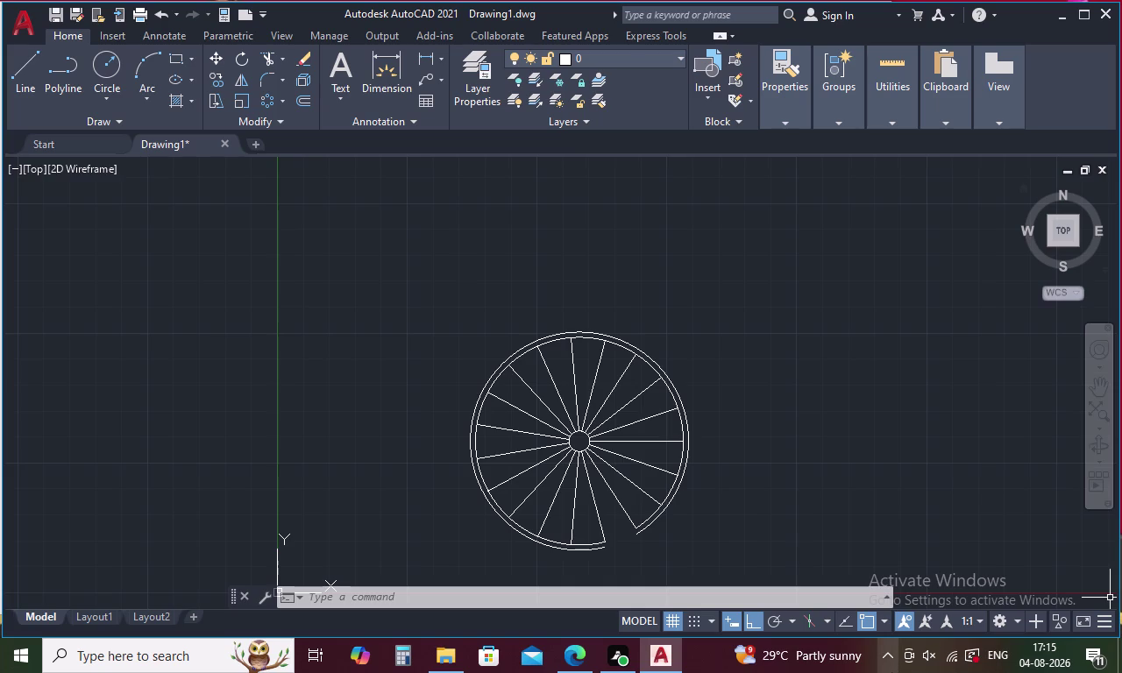
Draw a 115-radius circle at the staircase centre, concentric with the hub circle.
key(Escape)
key(c)
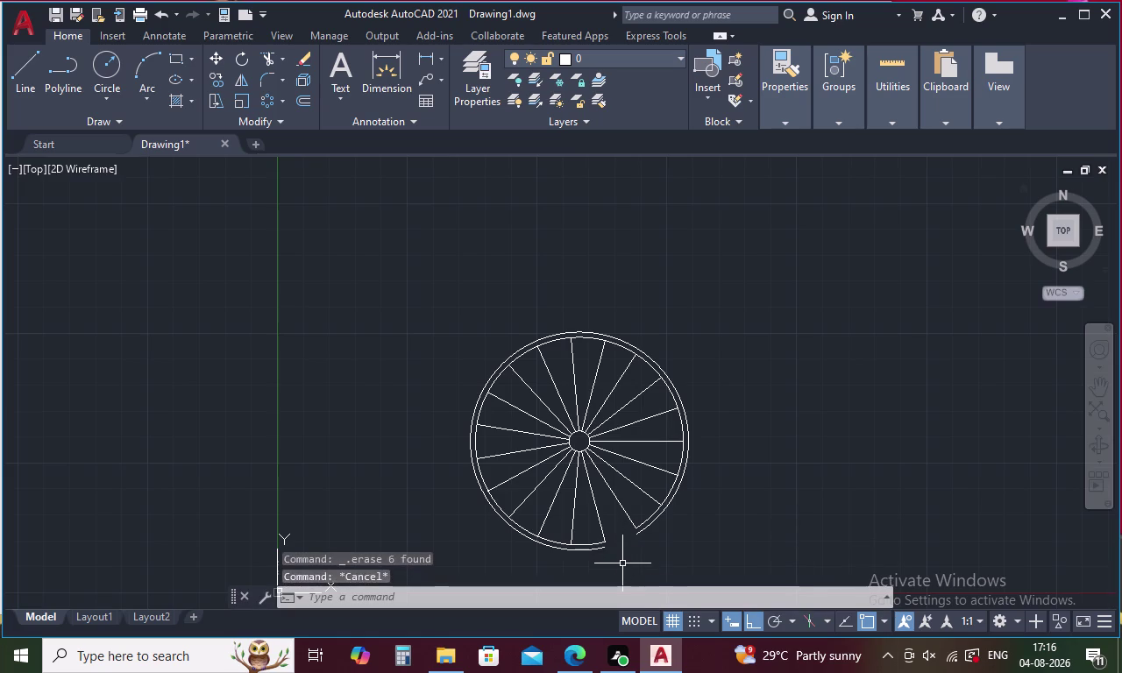
key(Return)
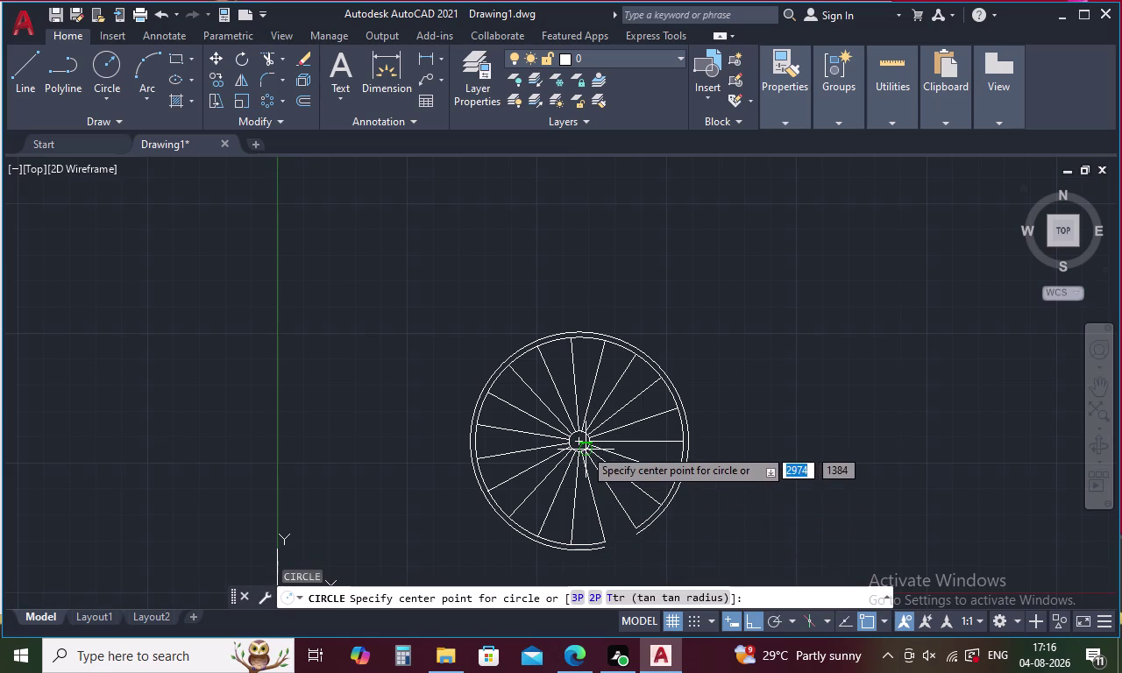
click(578, 437)
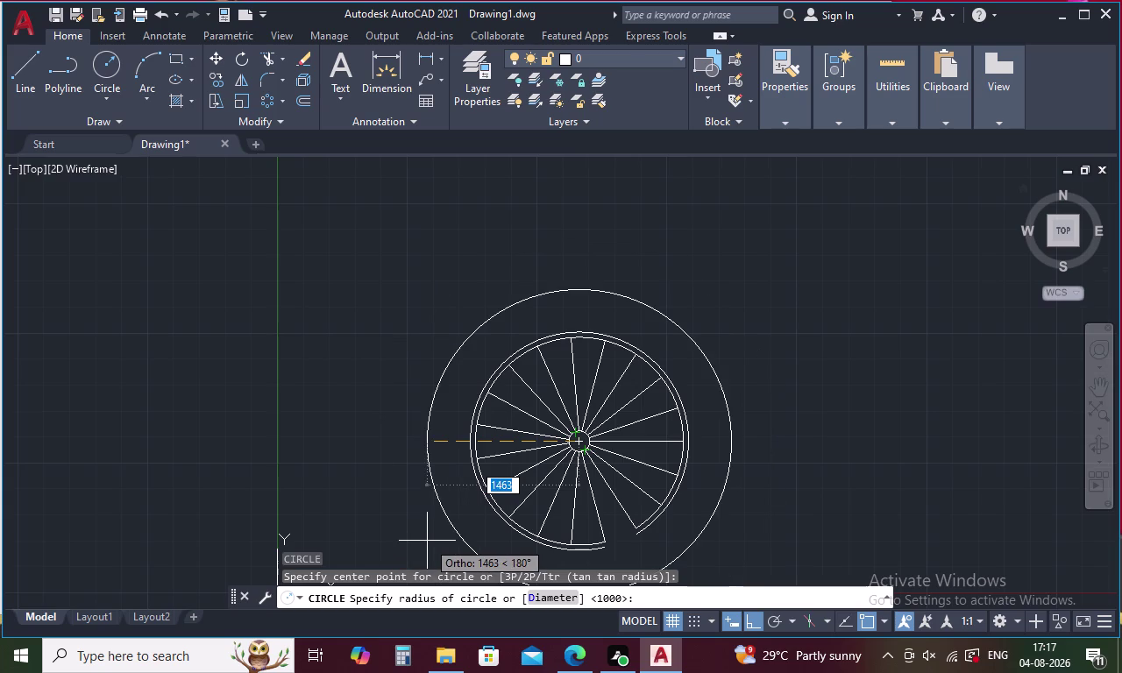
text(115)
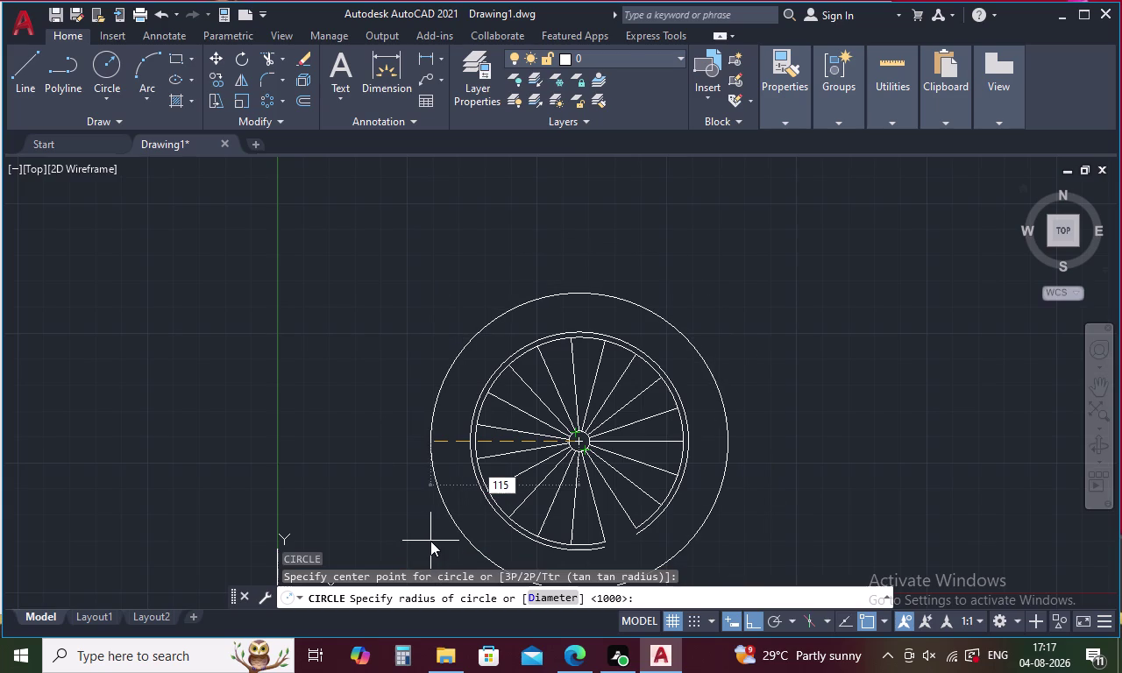
key(space)
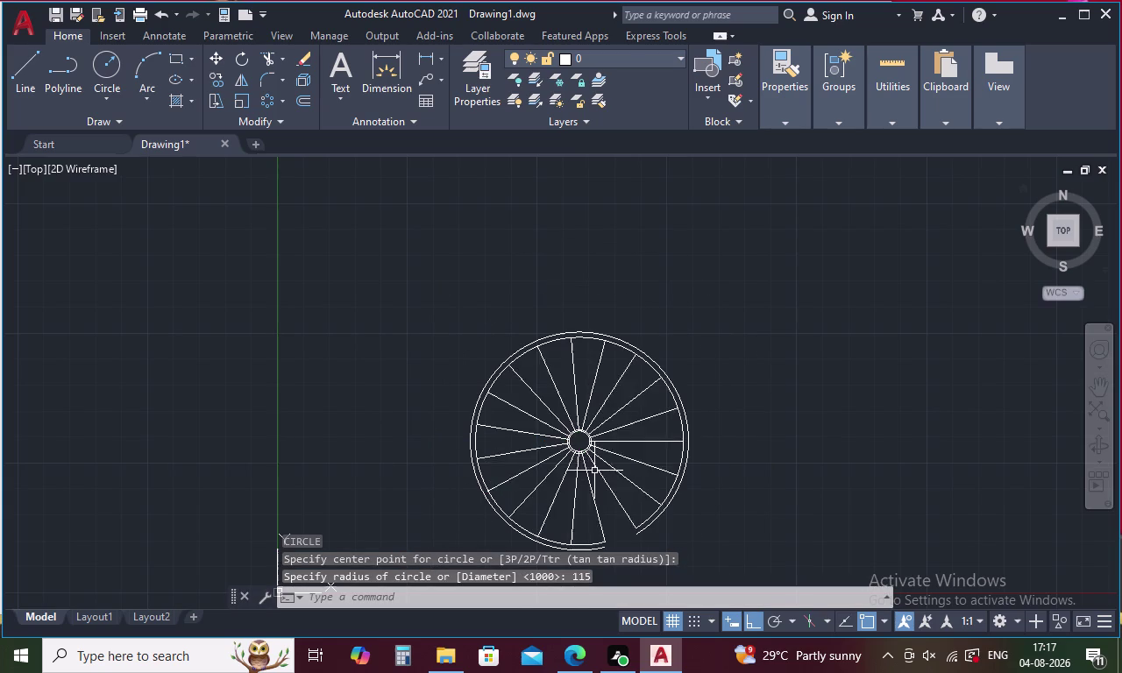
scroll(up, 3)
scroll(up, 3)
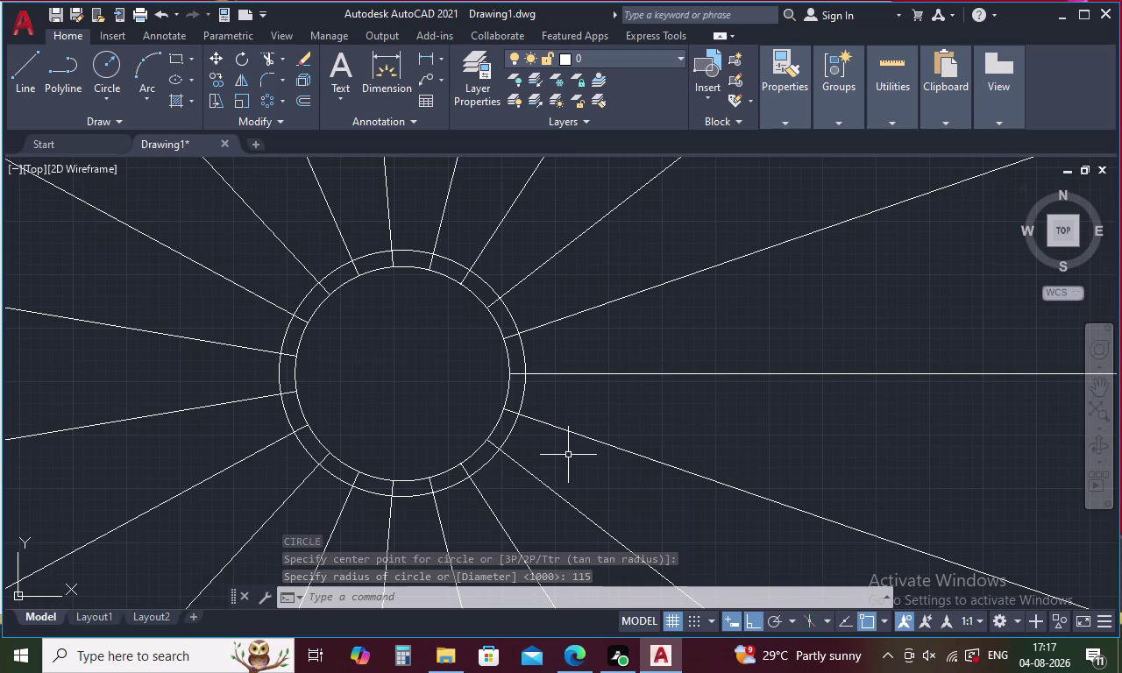
key(t)
text(R)
key(space)
key(space)
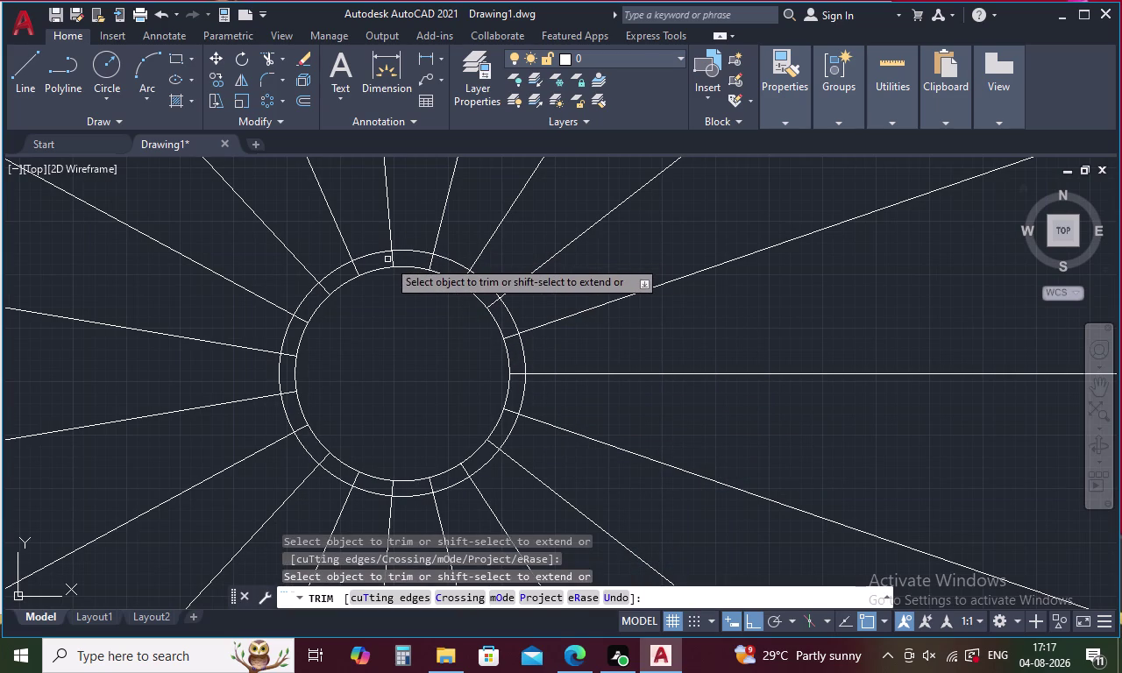
drag(388, 259, 435, 264)
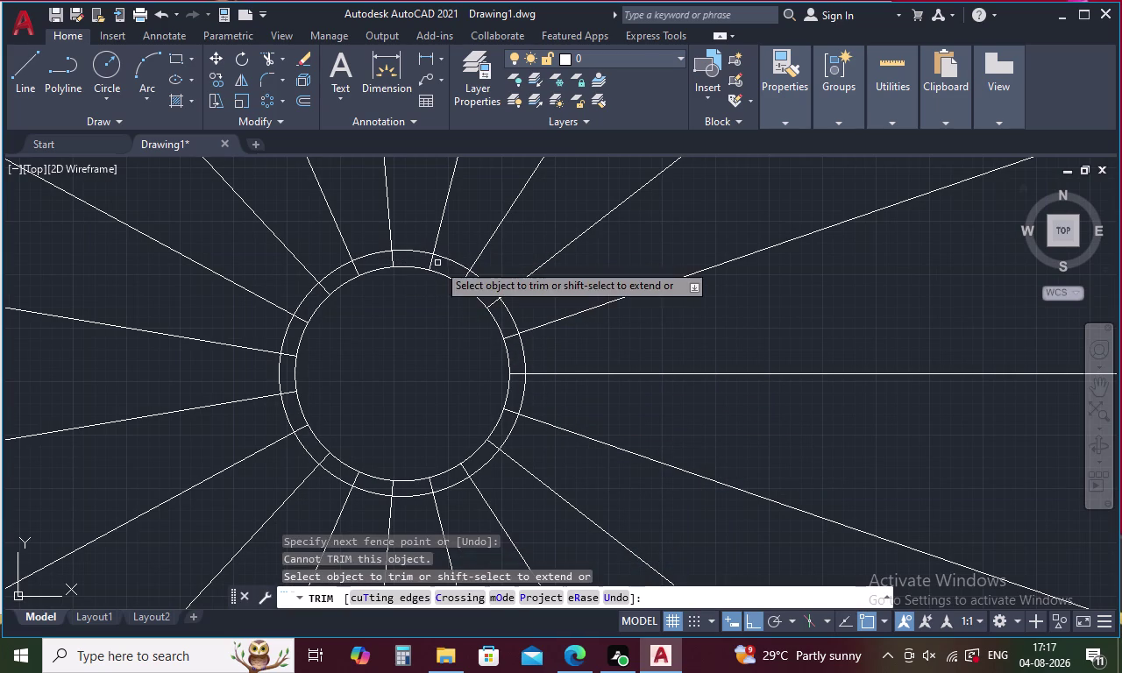
click(431, 260)
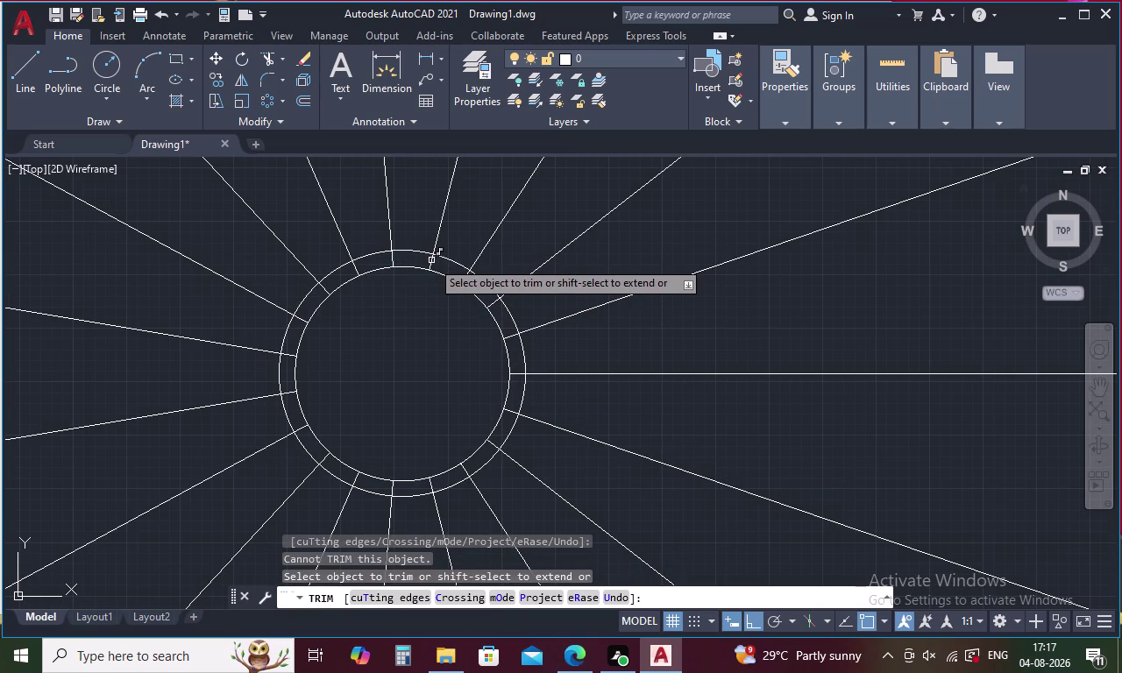
key(Escape)
text(TR)
key(space)
key(space)
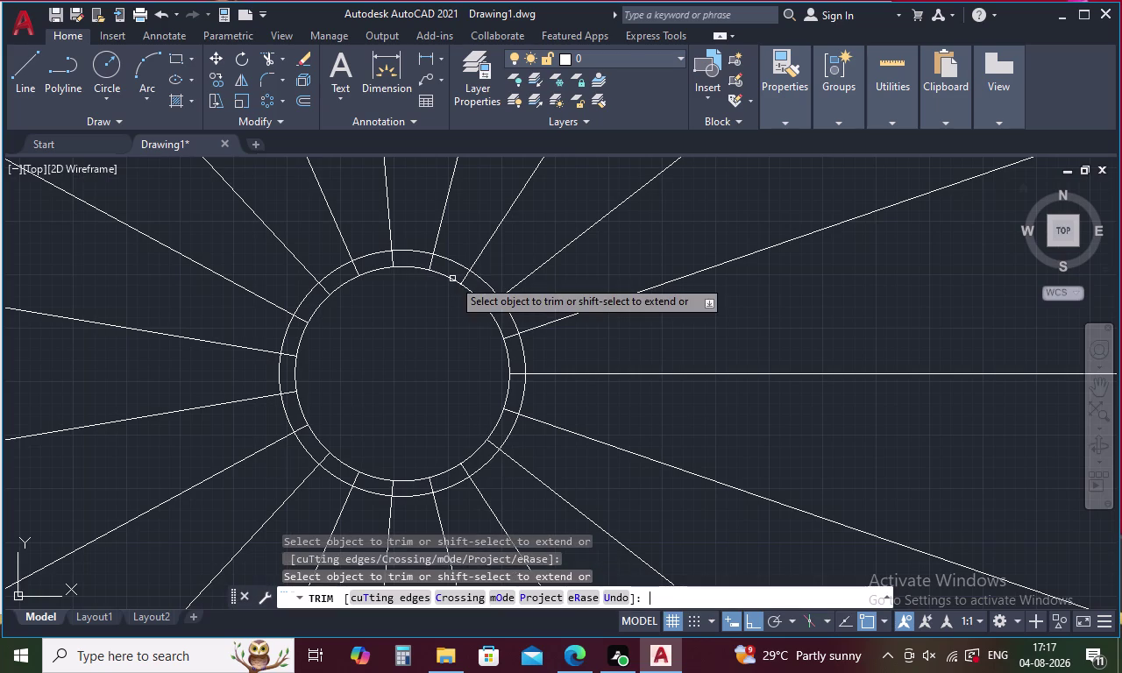
scroll(up, 3)
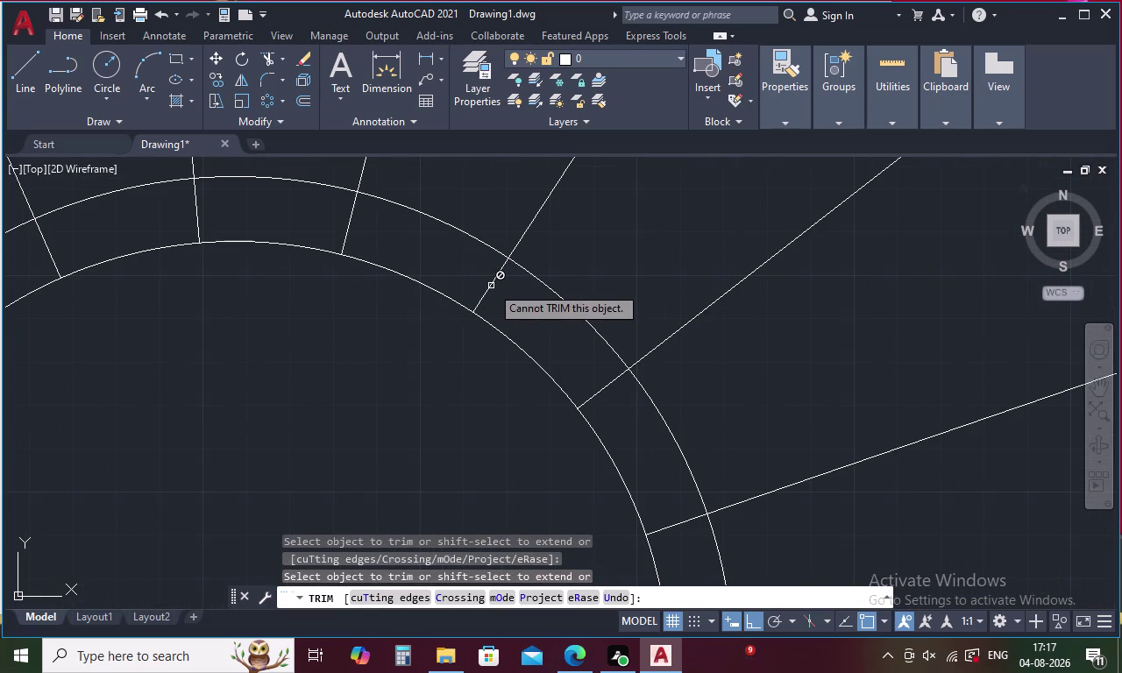
click(491, 286)
drag(598, 375, 616, 407)
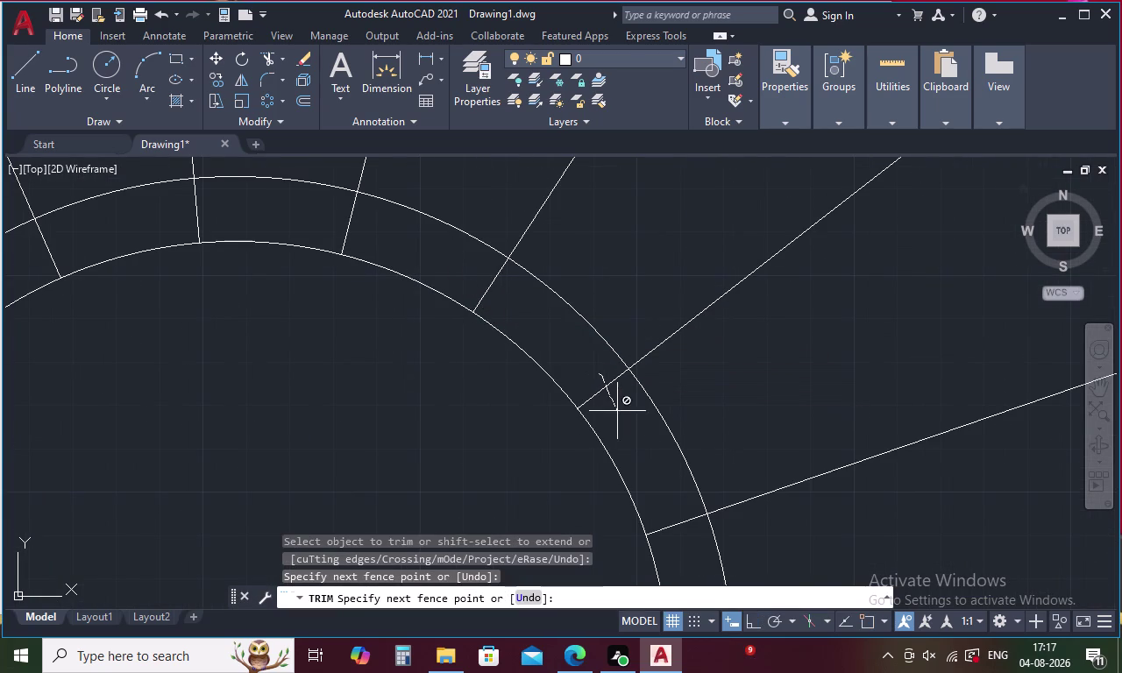
drag(615, 406, 685, 541)
click(677, 524)
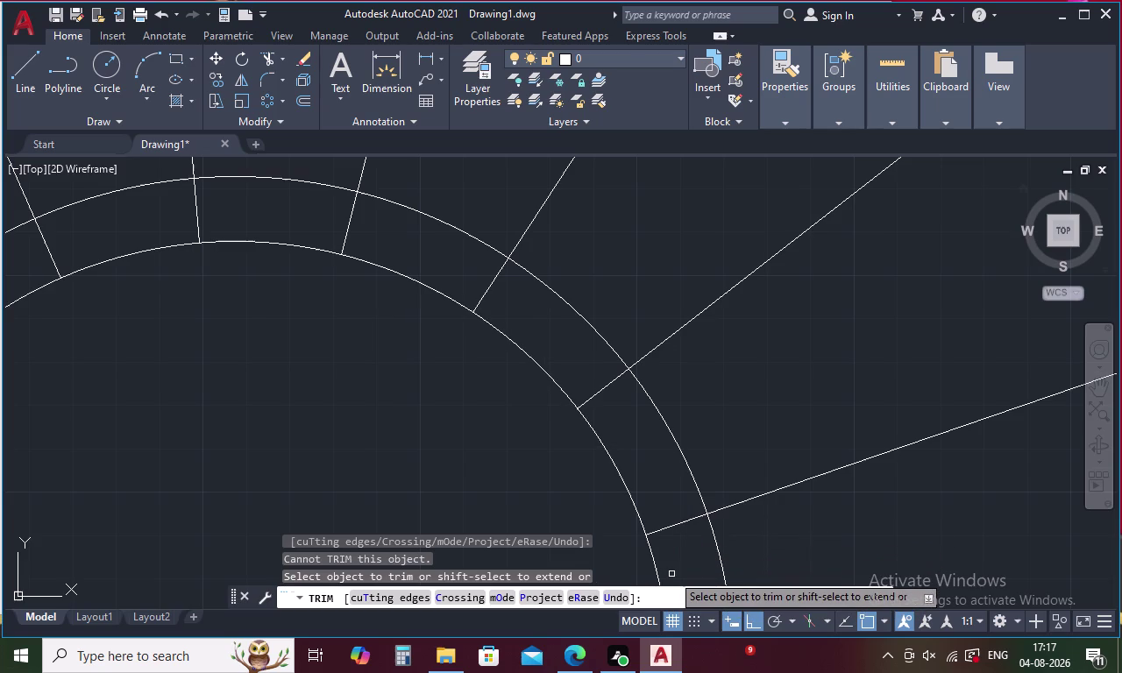
scroll(down, 3)
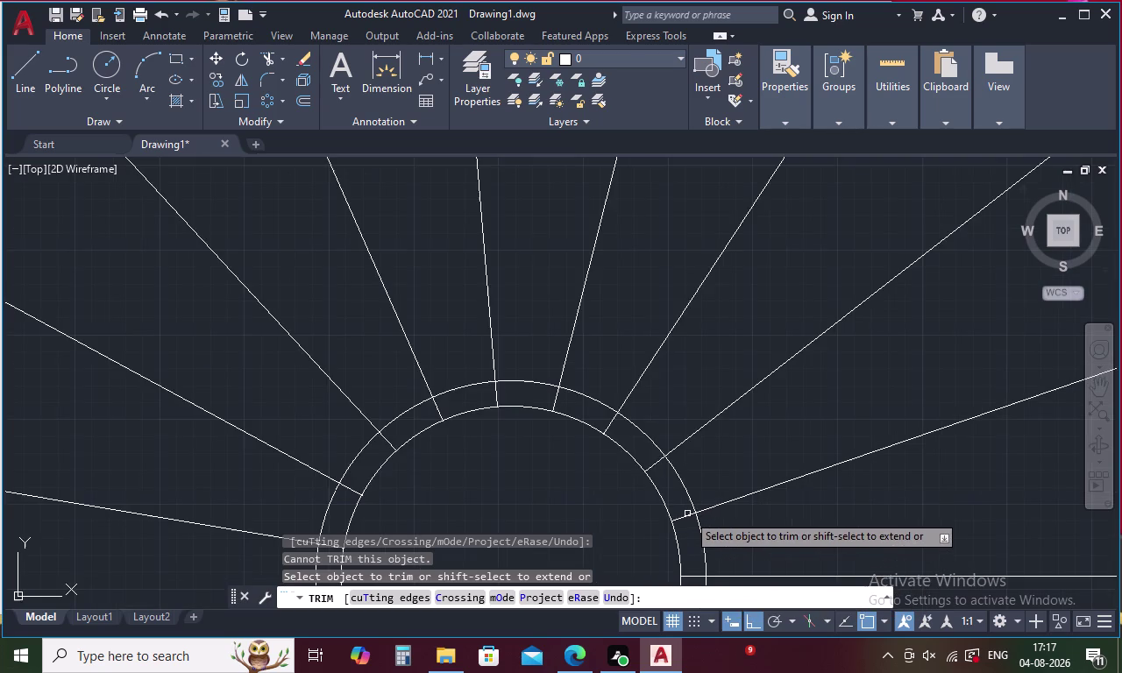
scroll(down, 3)
middle_drag(688, 514, 655, 392)
key(Escape)
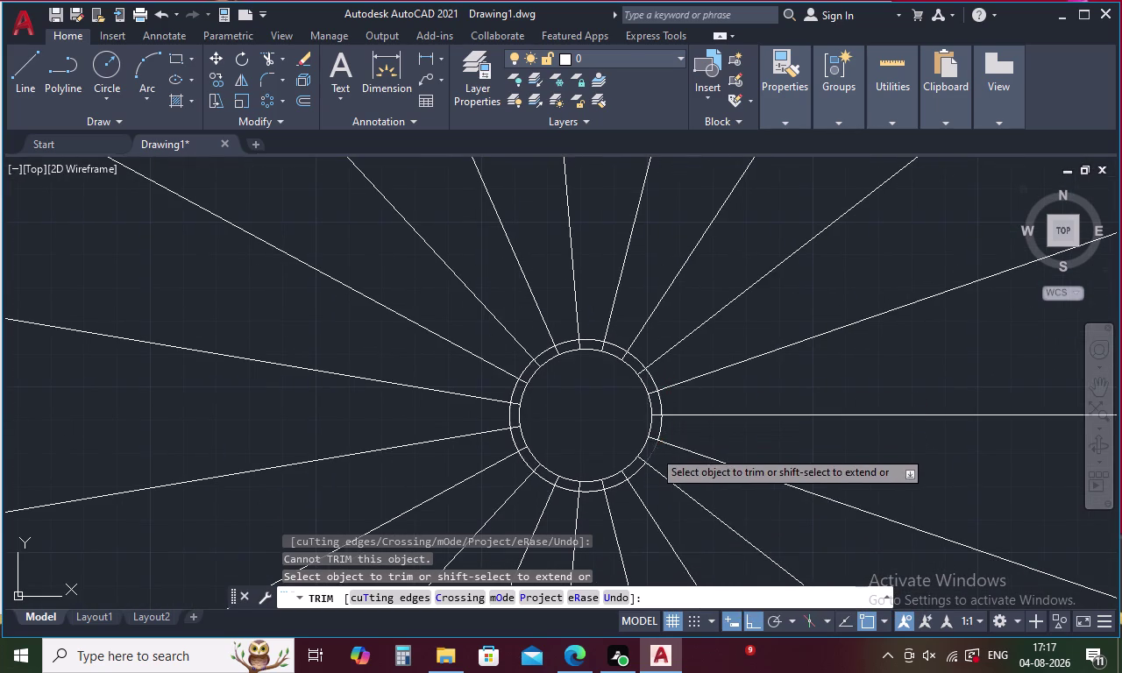
key(Escape)
key(Escape)
text(TR)
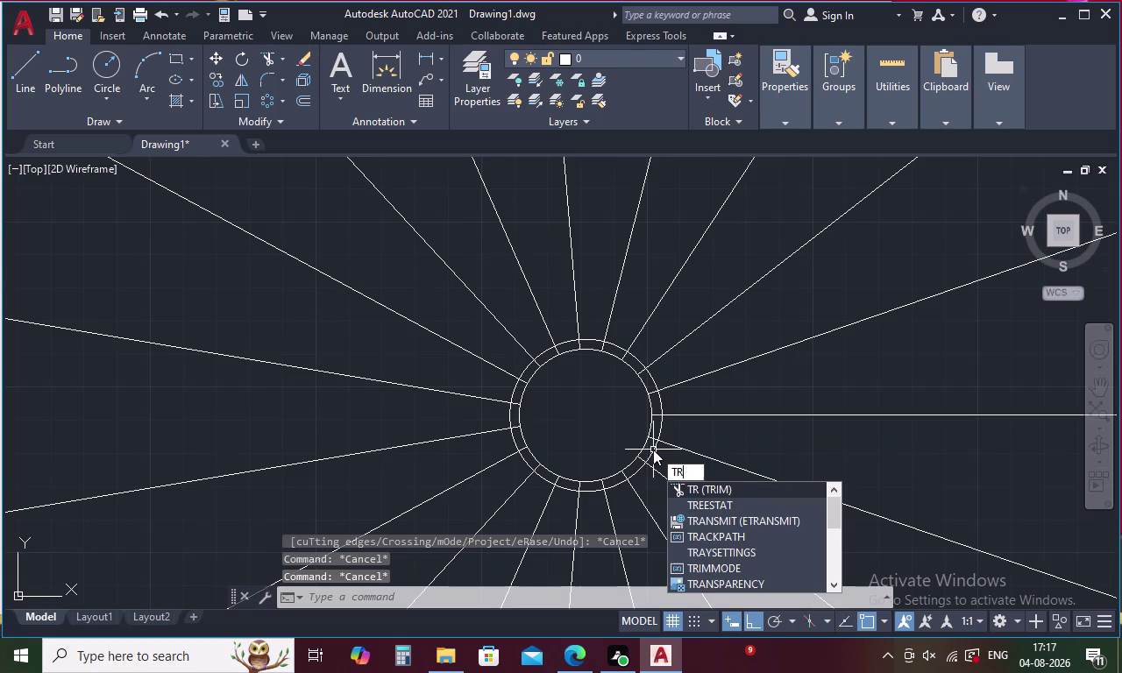
key(space)
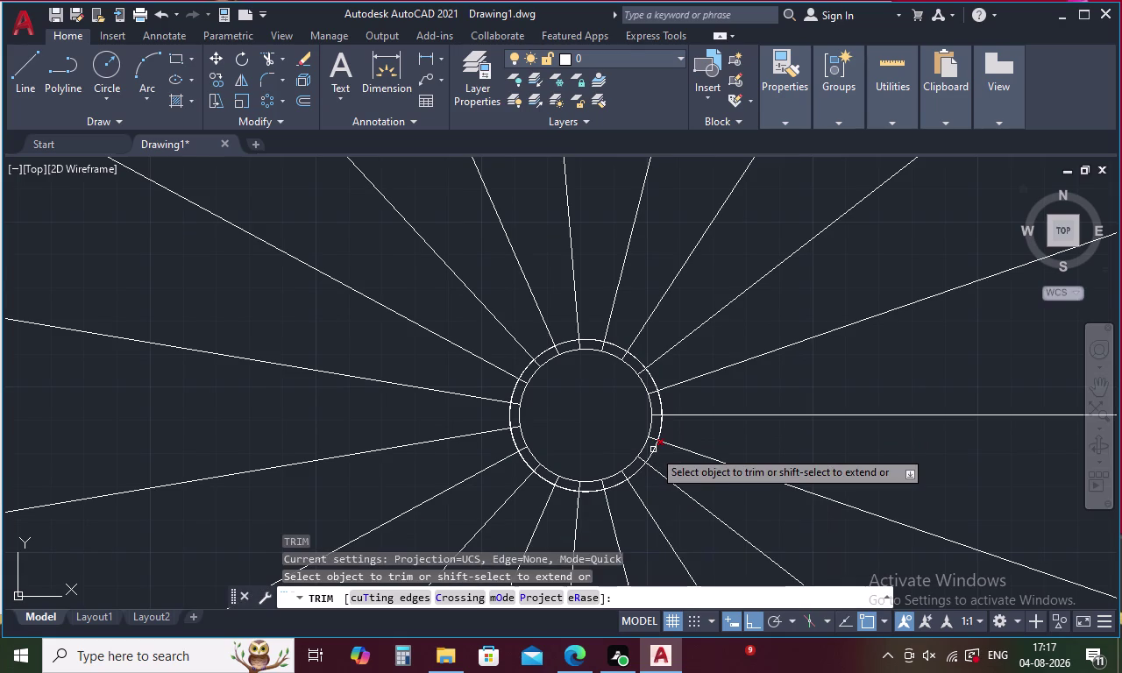
scroll(up, 3)
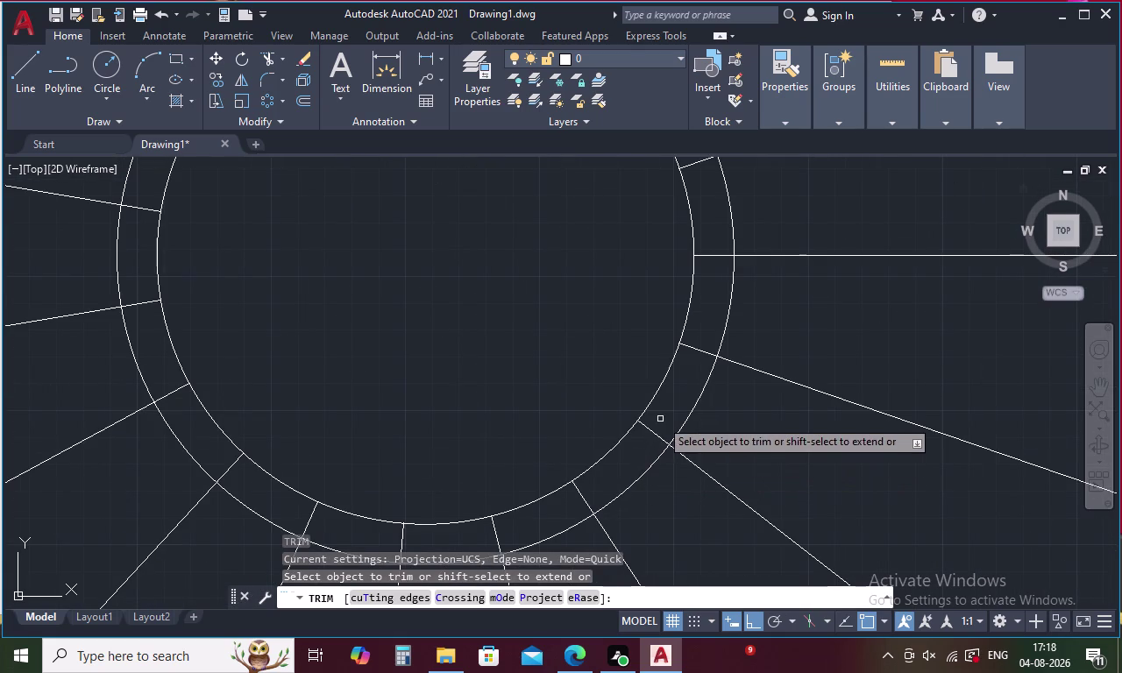
click(652, 434)
scroll(down, 3)
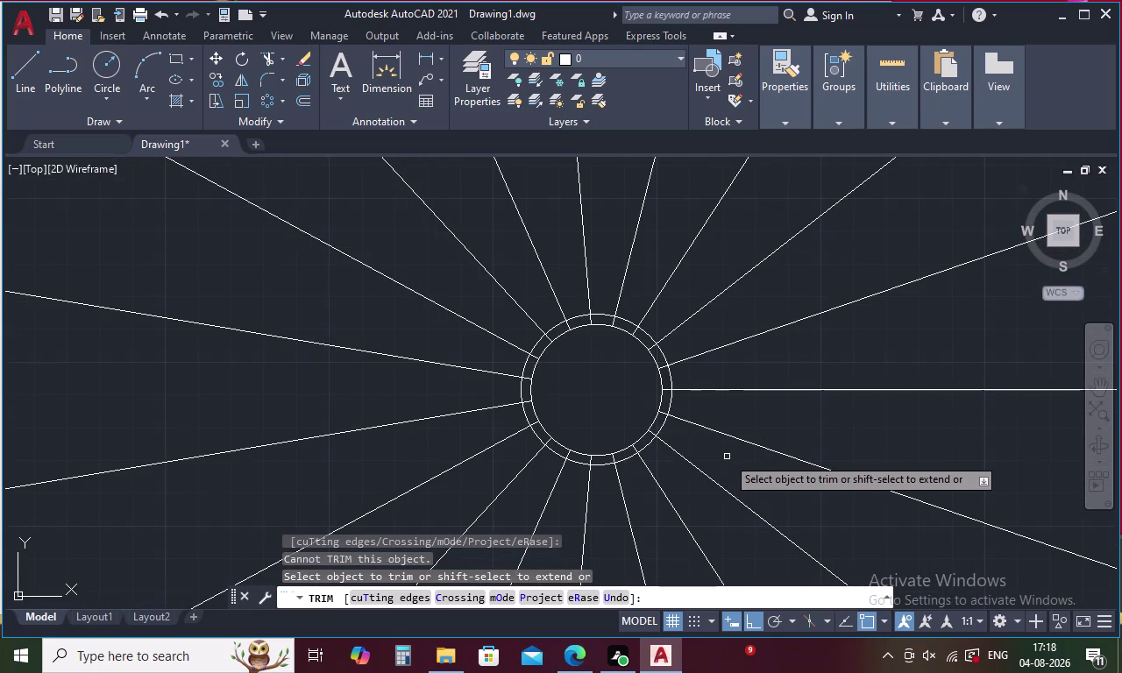
key(Escape)
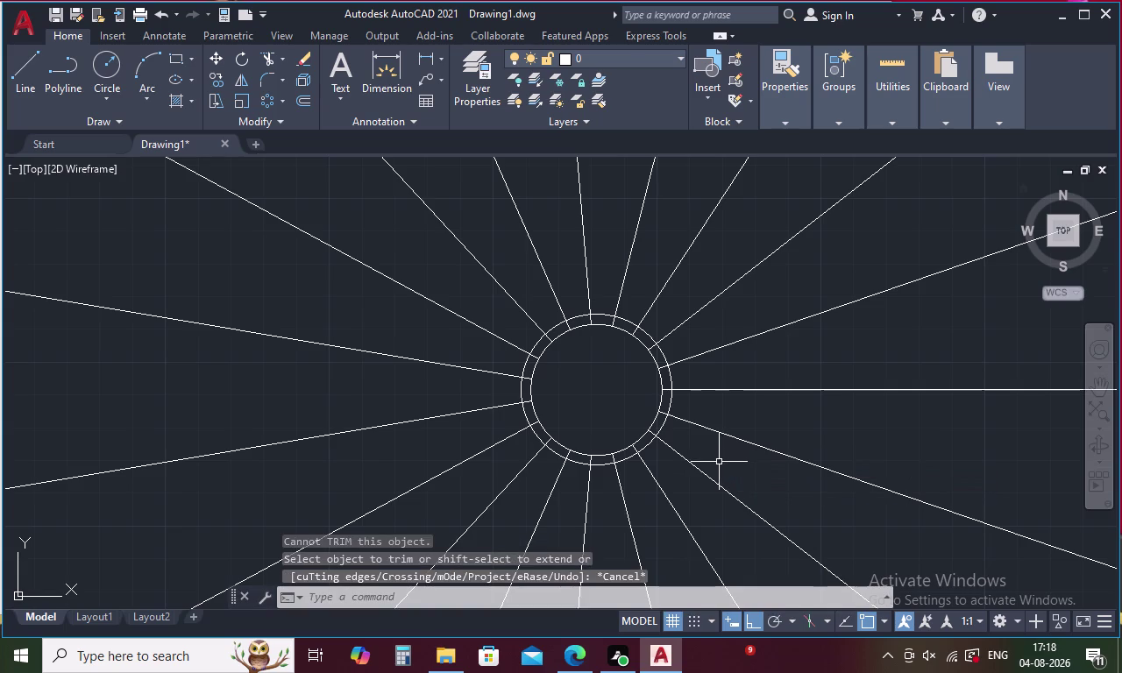
text(XL)
Add a vertical construction line at the column's right side and erase the misplaced vertical.
key(space)
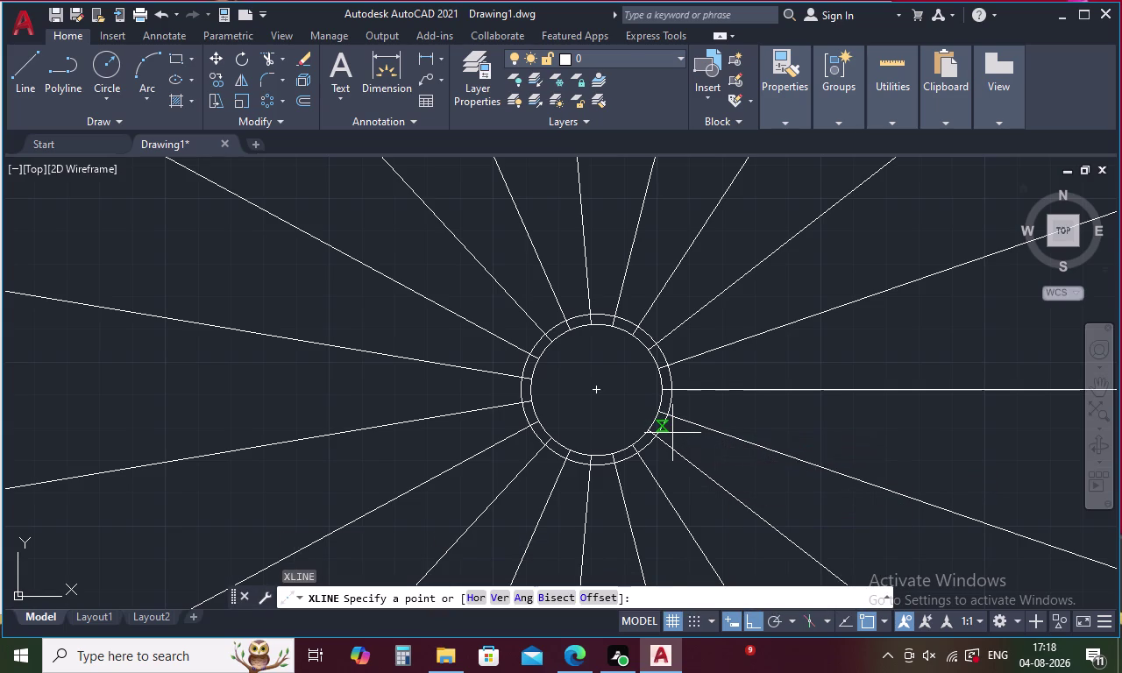
text(V)
key(space)
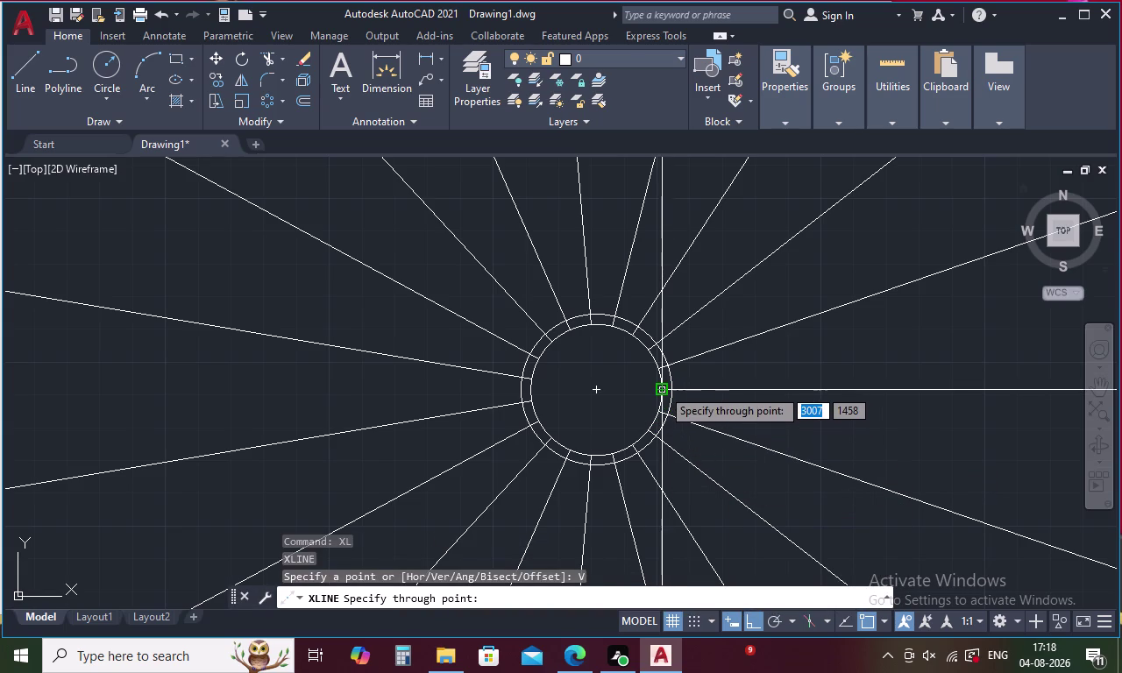
click(662, 388)
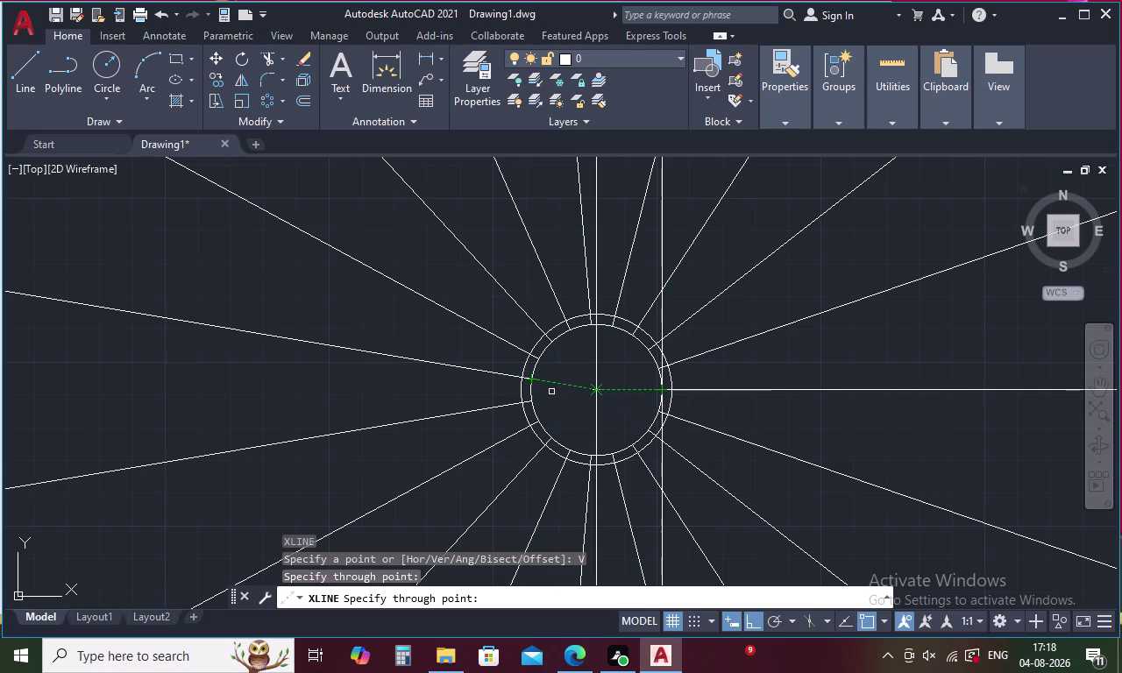
key(Escape)
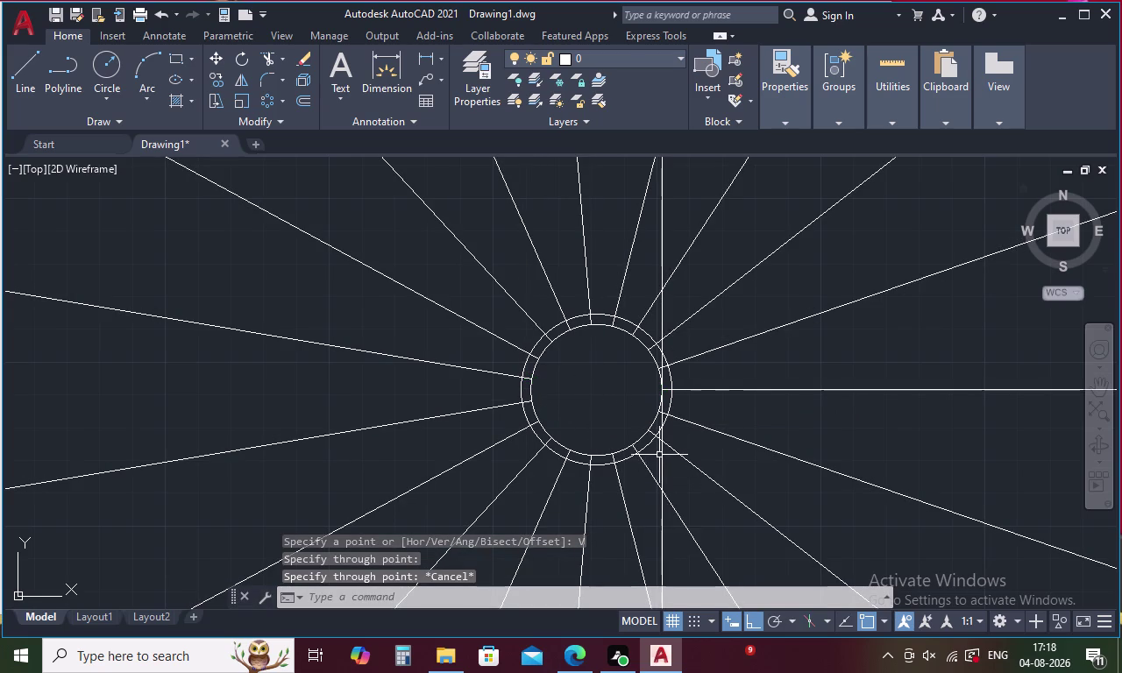
click(661, 453)
key(Delete)
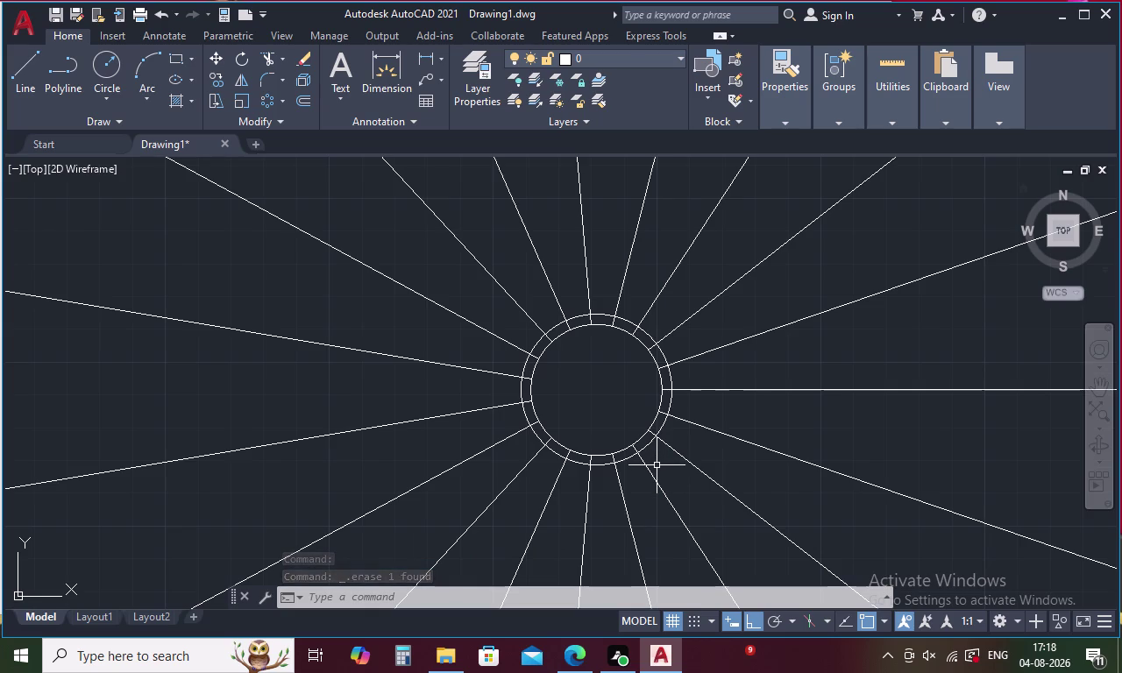
Place vertical construction lines along the column's right and left edges.
text(XL)
key(space)
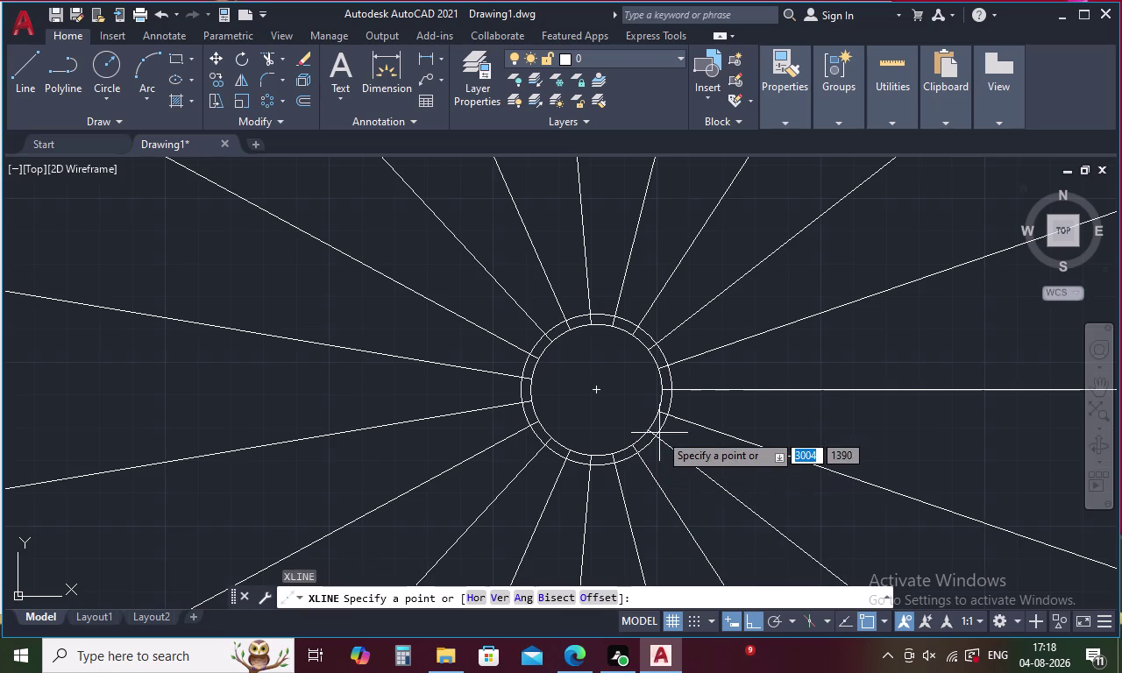
text(V)
key(space)
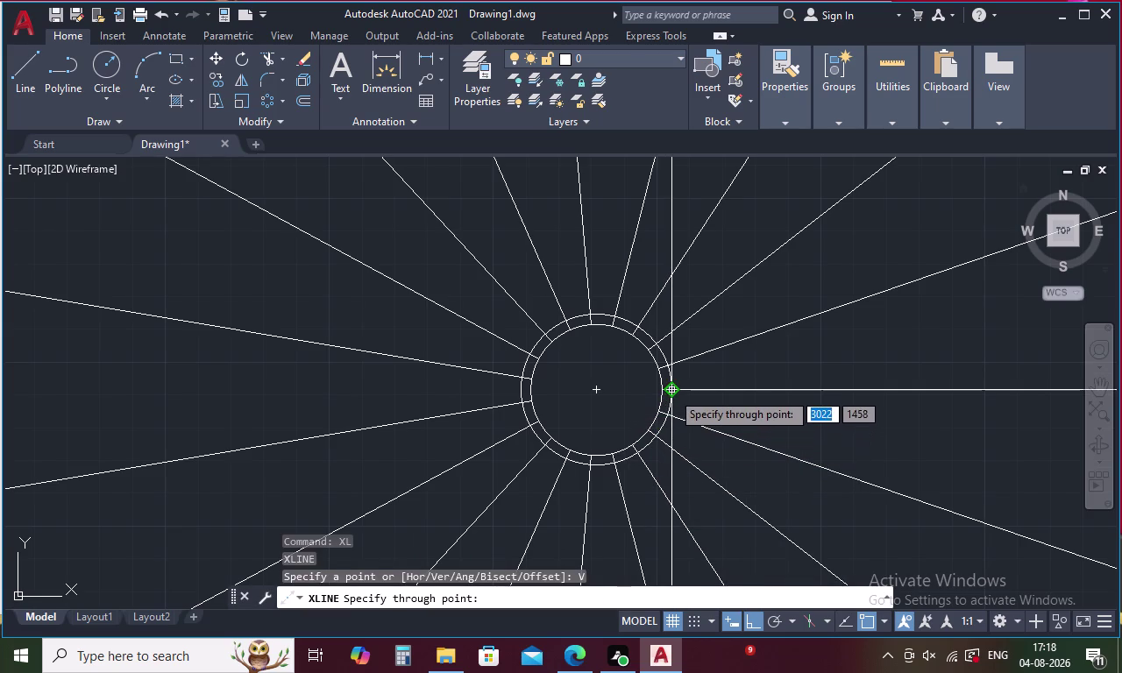
click(672, 392)
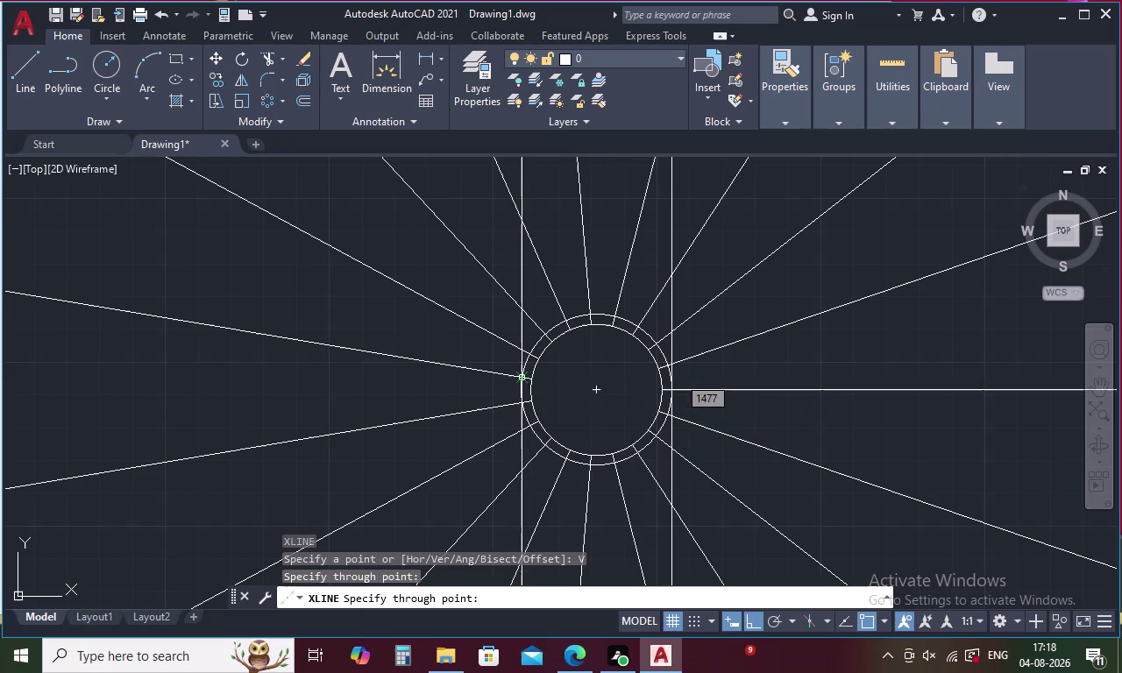
click(521, 376)
key(Escape)
scroll(down, 3)
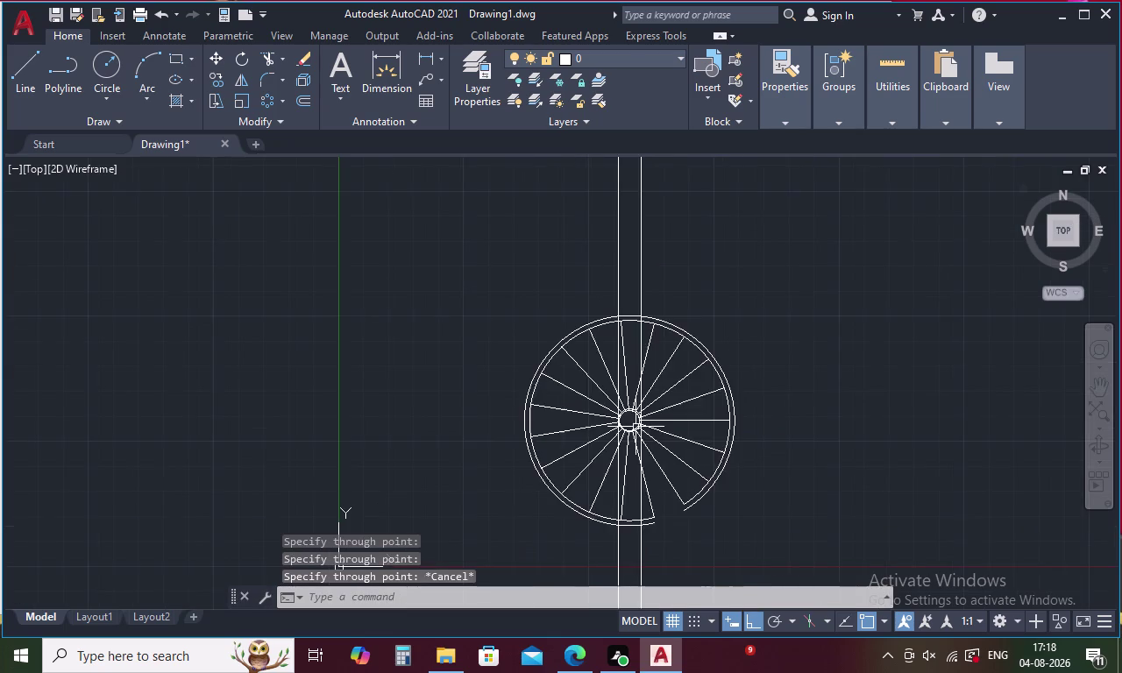
scroll(down, 3)
key(Escape)
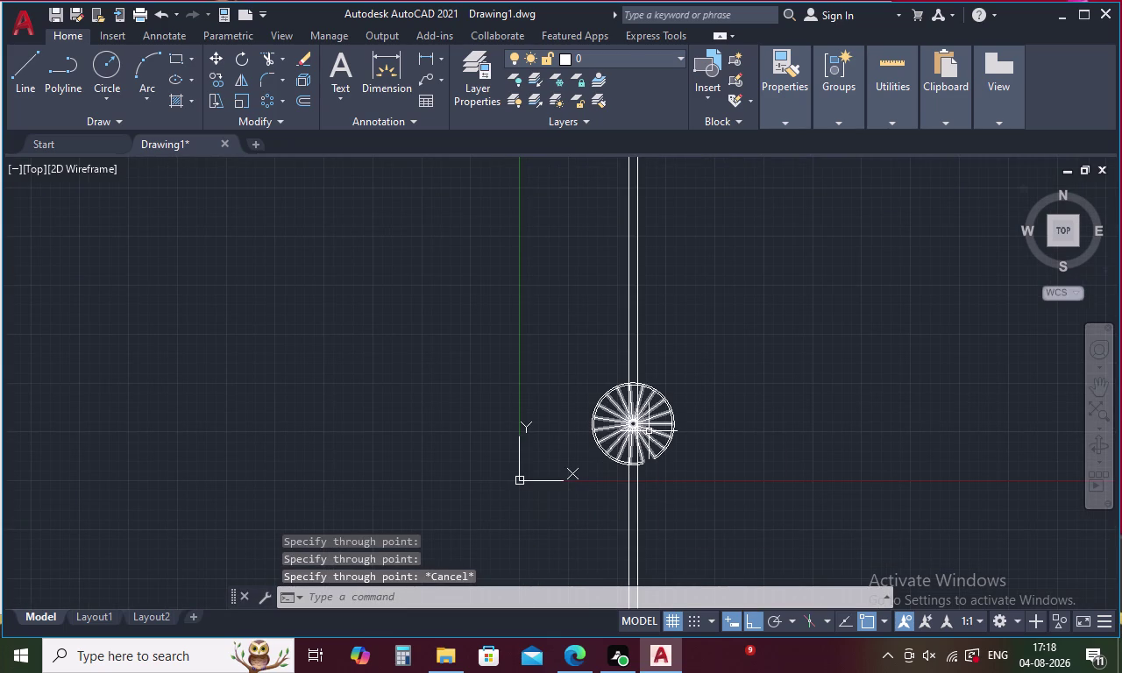
Add a horizontal construction line above the staircase plan.
text(X)
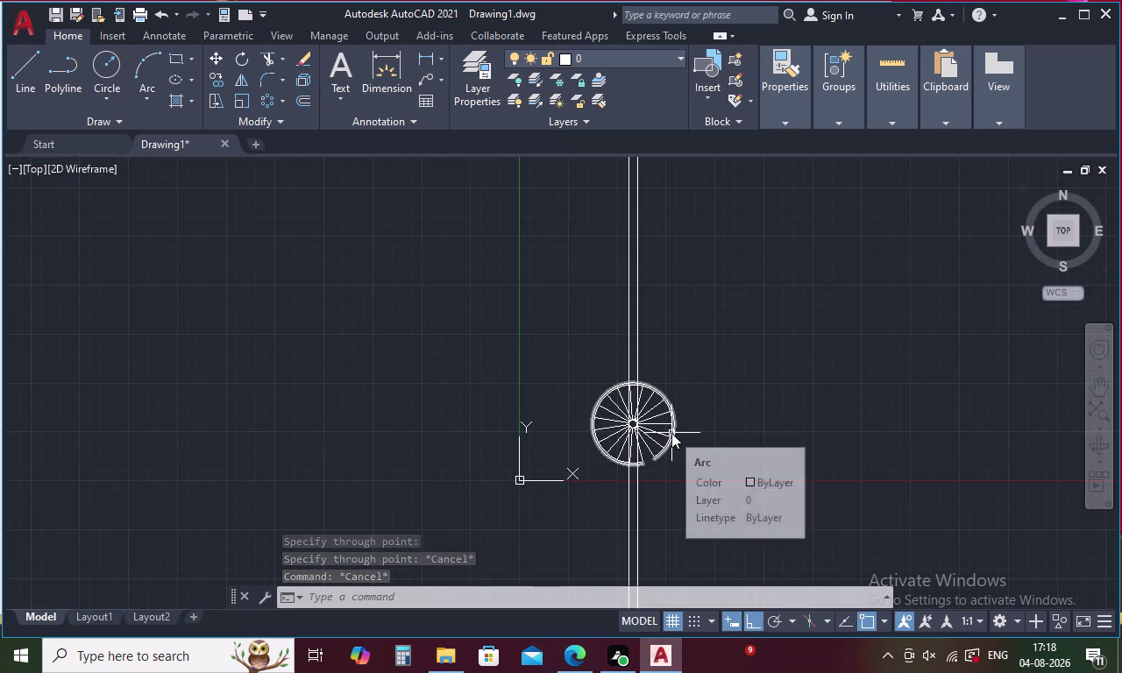
text(L)
key(space)
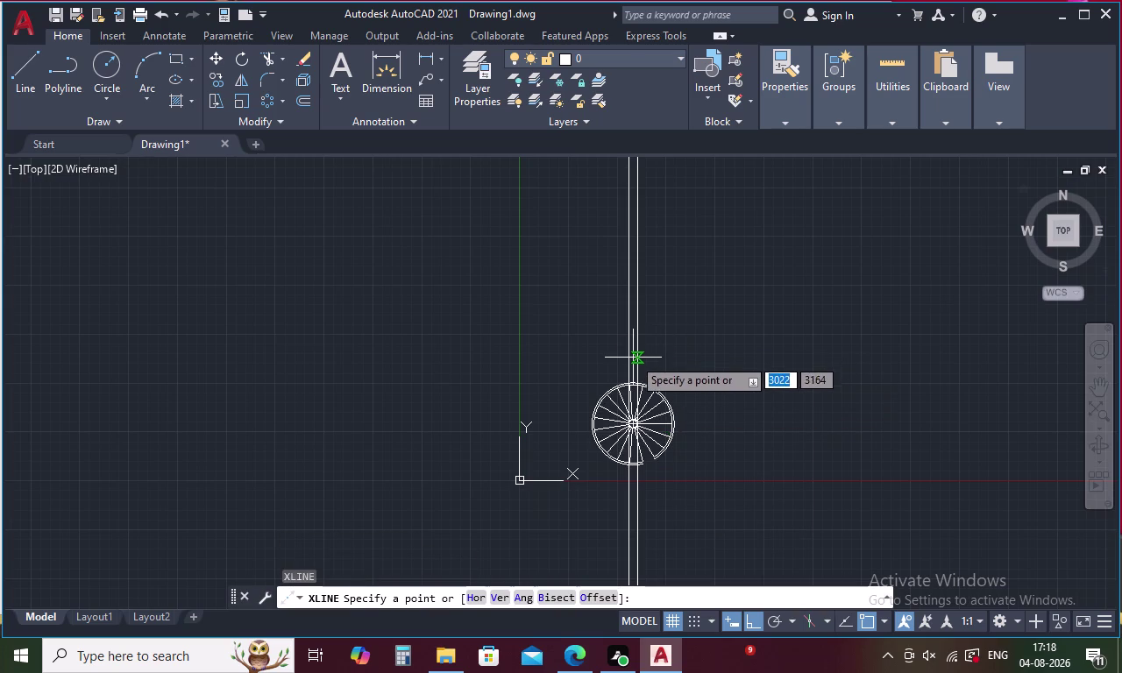
text(H)
key(space)
click(613, 357)
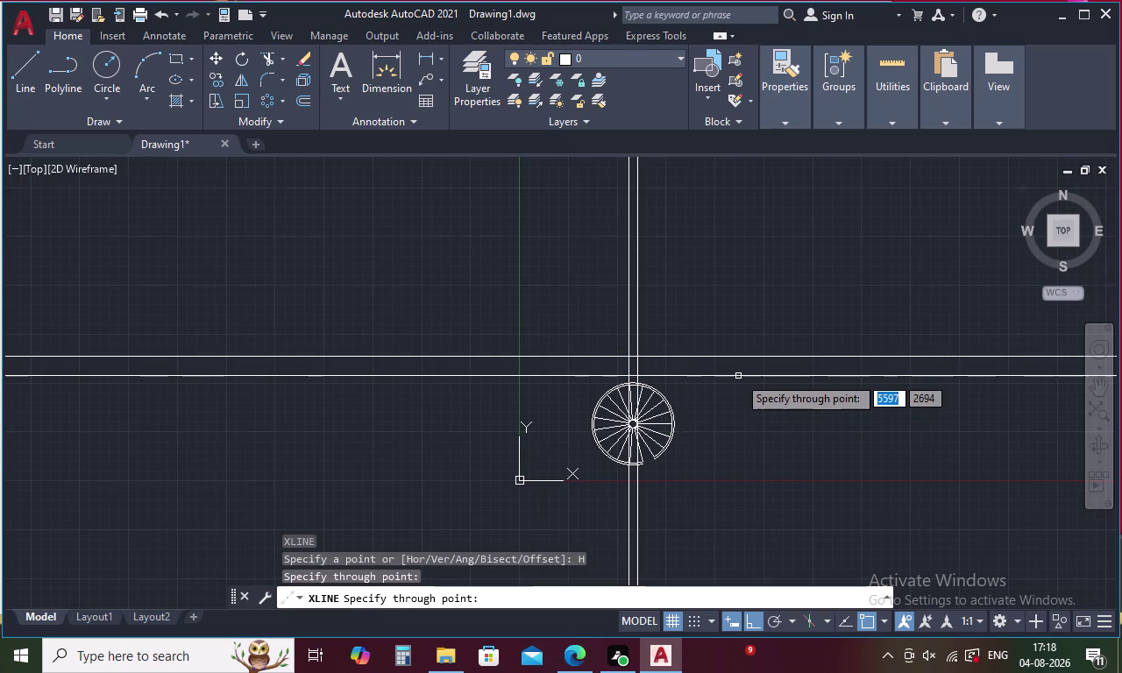
key(Escape)
scroll(up, 3)
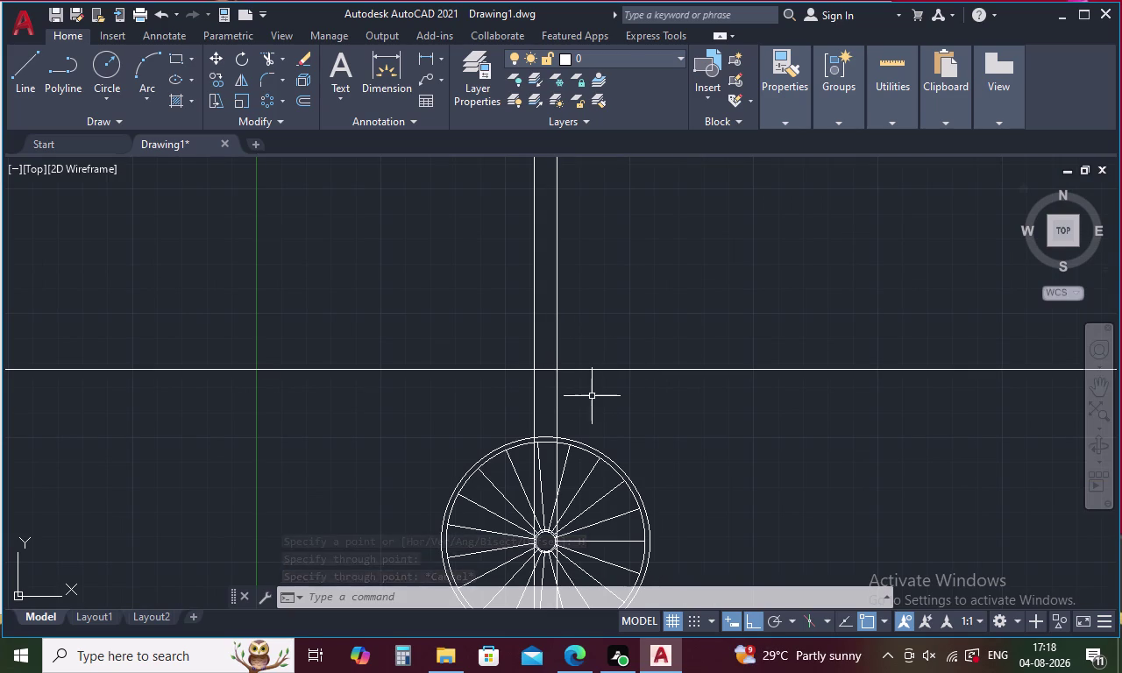
Delete the two vertical lines' lower portions below the horizontal line.
text(TR)
key(space)
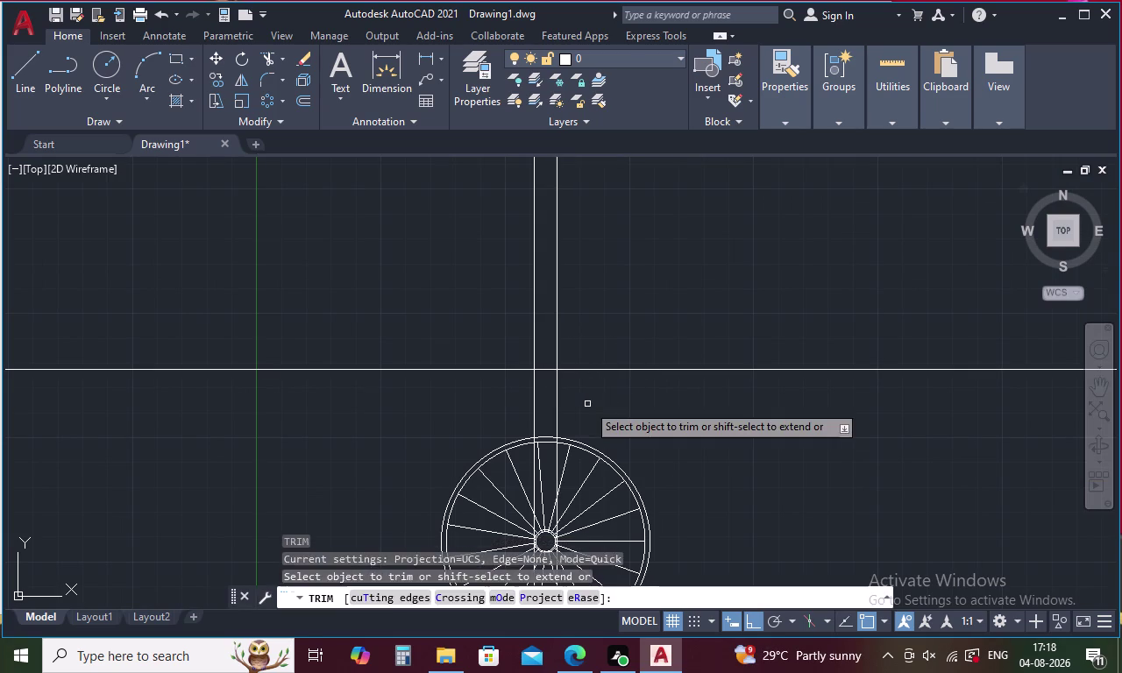
drag(588, 405, 509, 403)
scroll(down, 3)
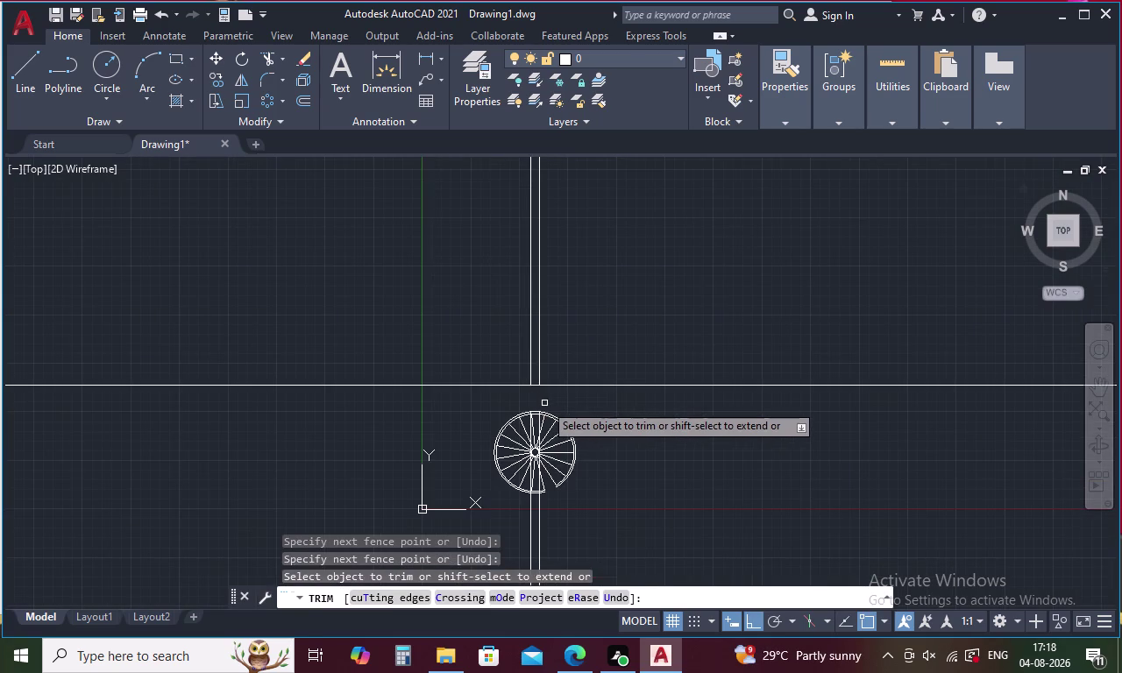
key(Escape)
drag(589, 522, 478, 541)
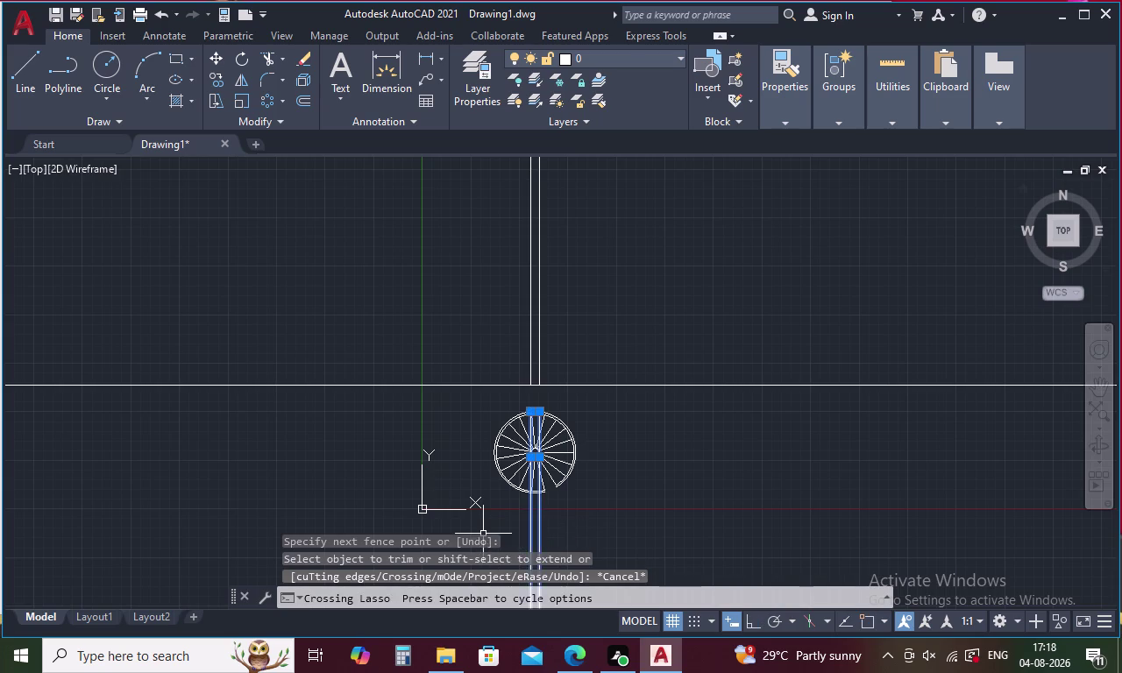
key(Delete)
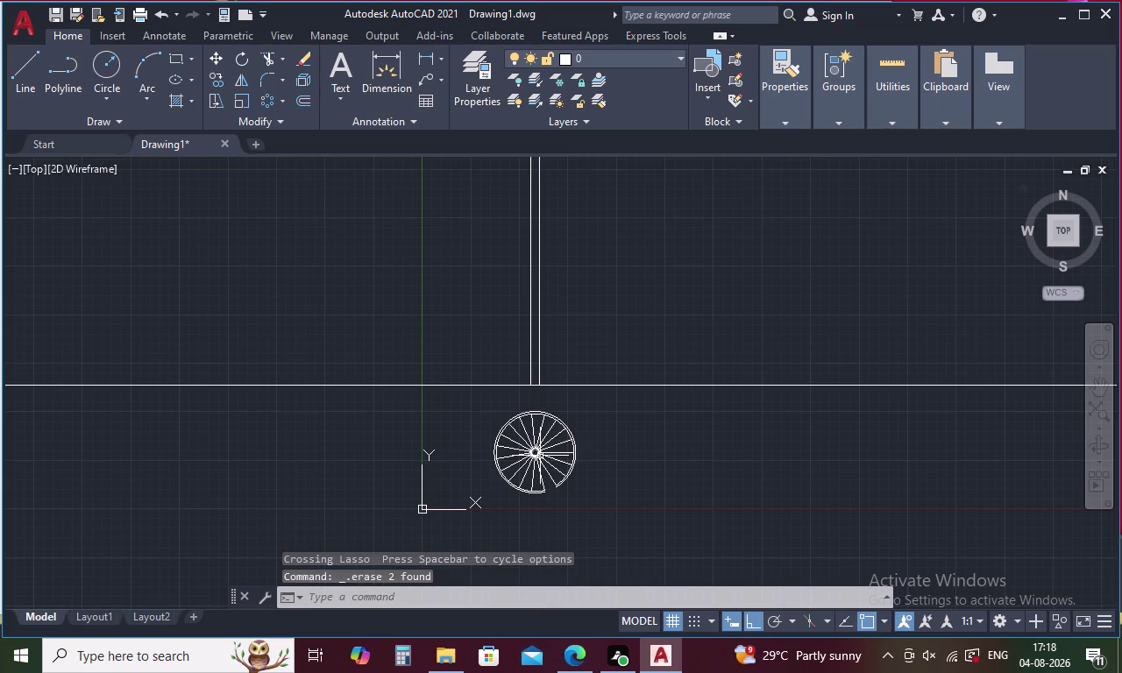
Place four vertical construction lines through the outer circle's points, from lower tread to rightmost point.
text(XL)
key(space)
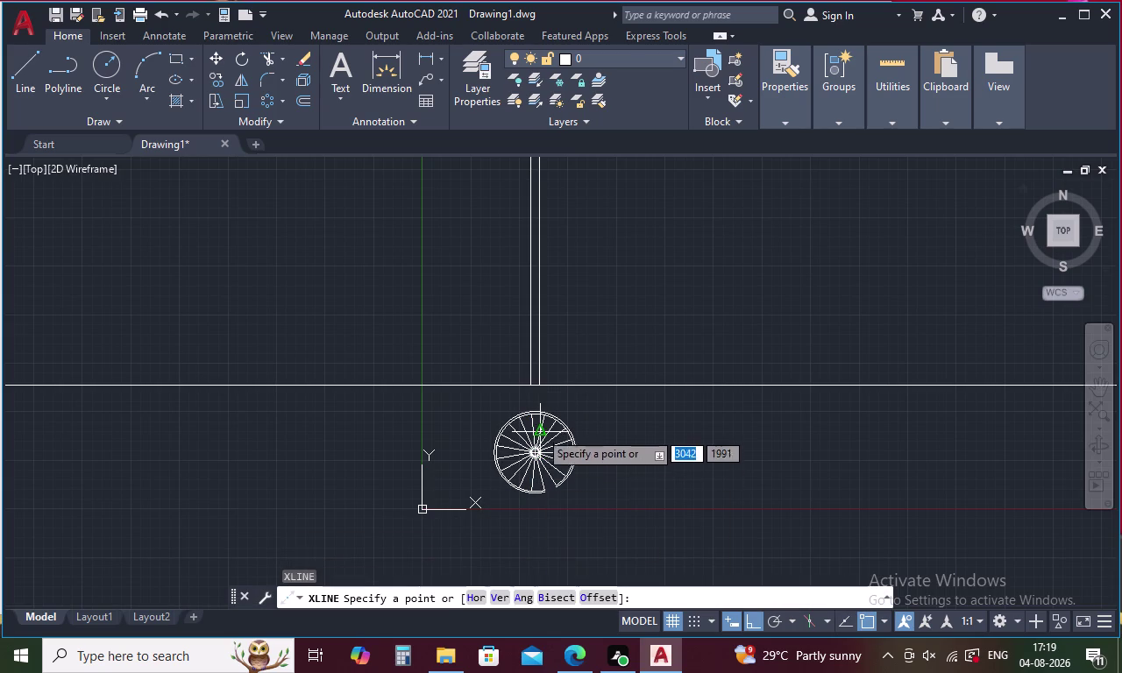
scroll(up, 3)
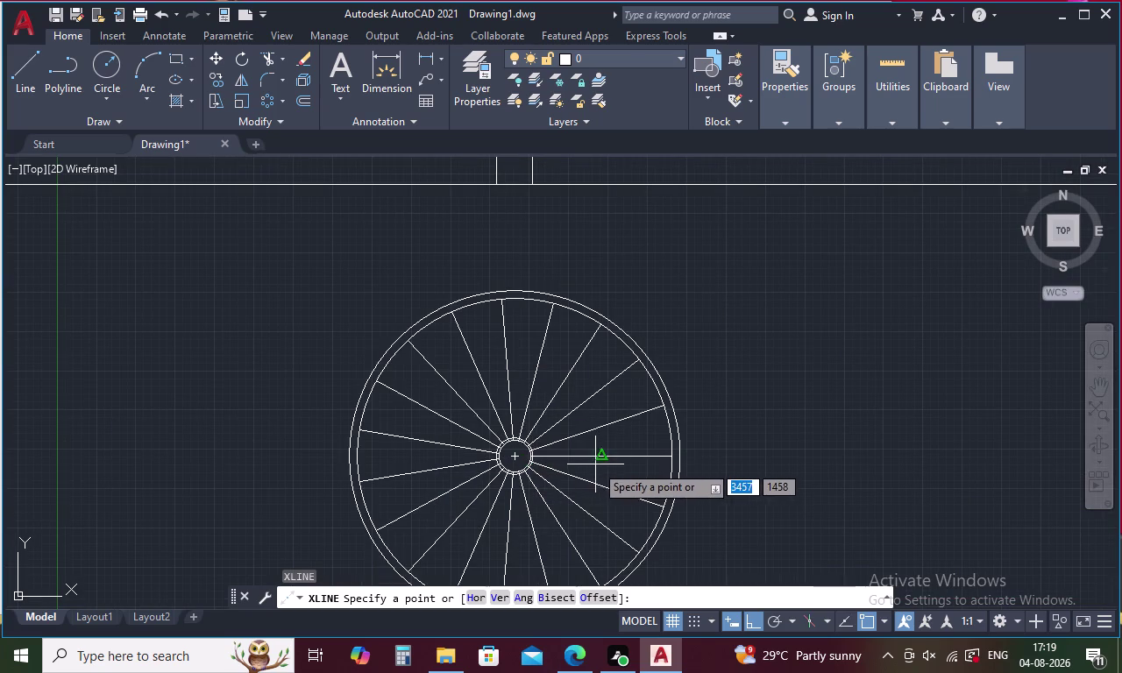
text(V)
key(space)
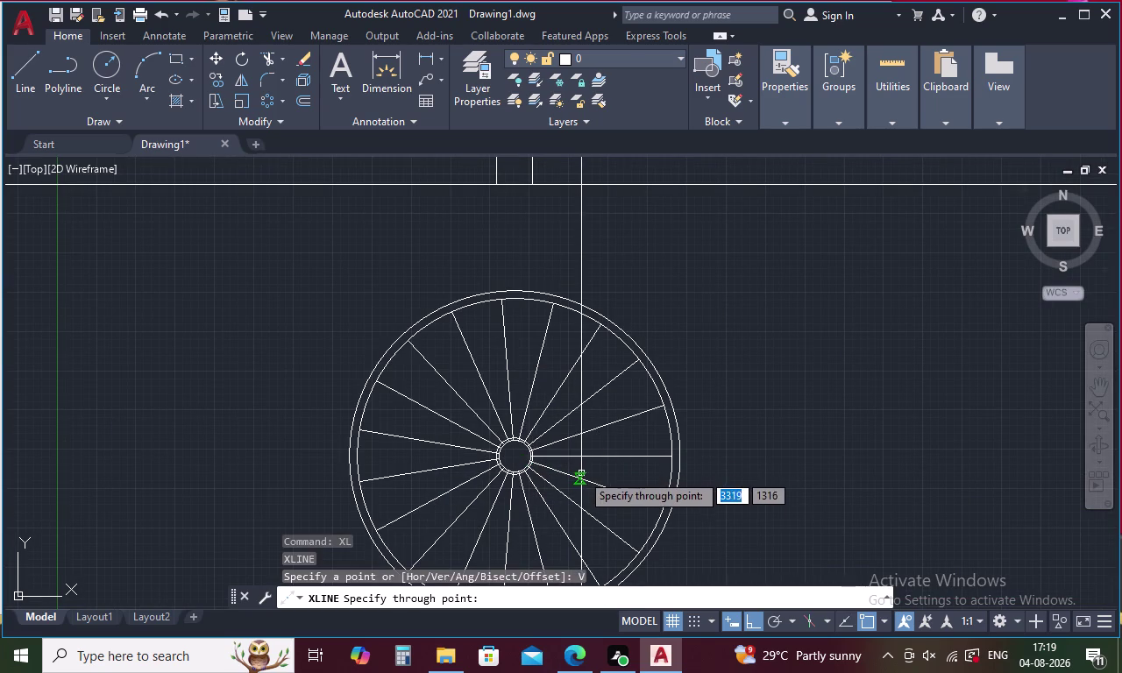
middle_drag(588, 545, 577, 447)
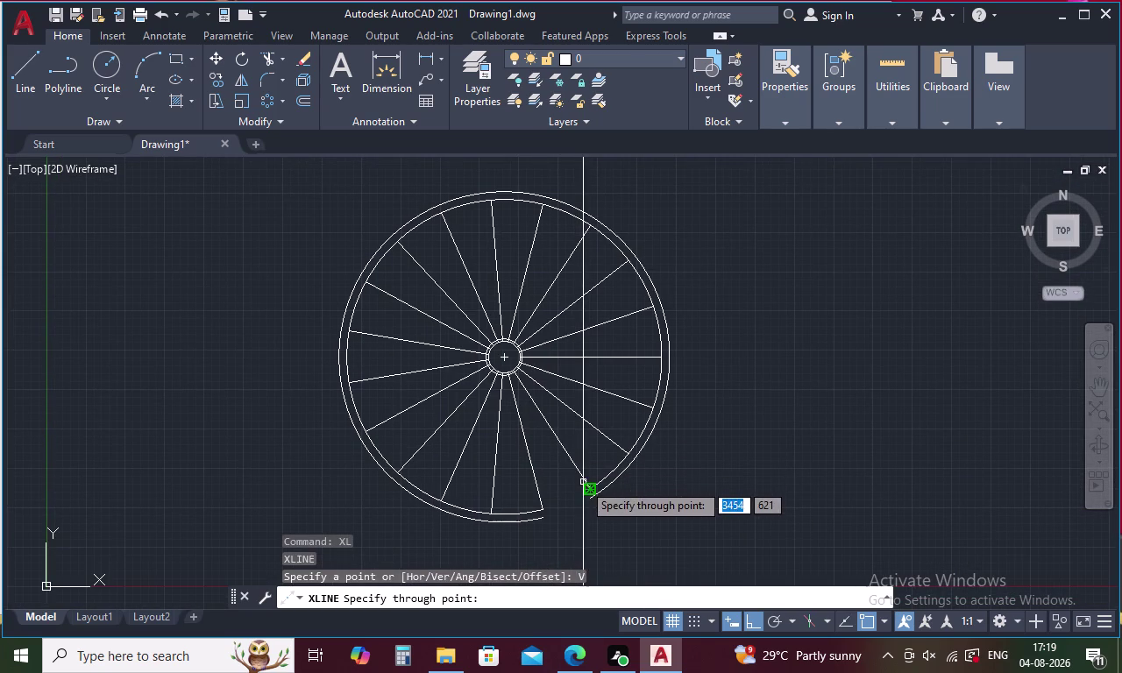
click(588, 488)
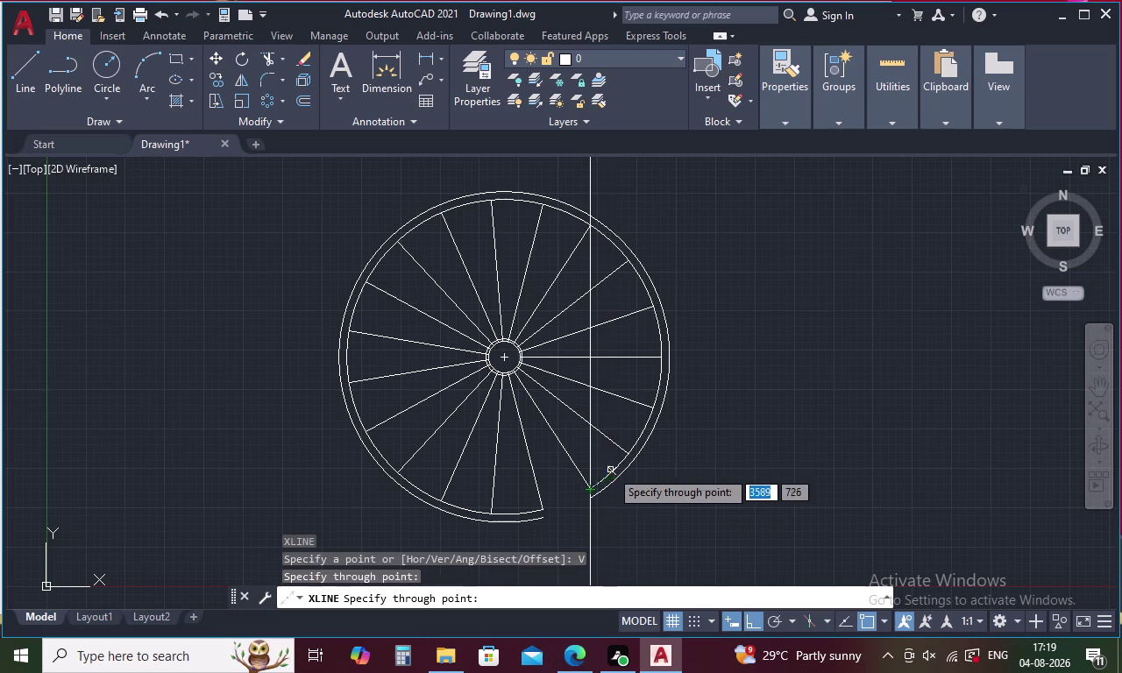
click(631, 457)
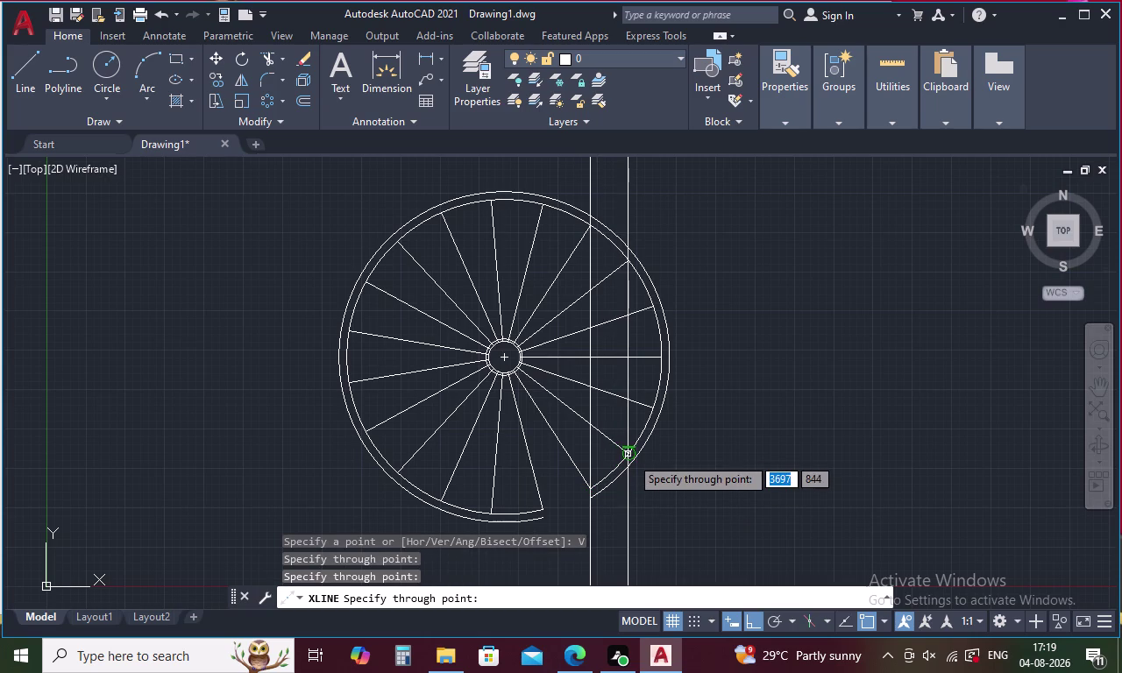
click(655, 411)
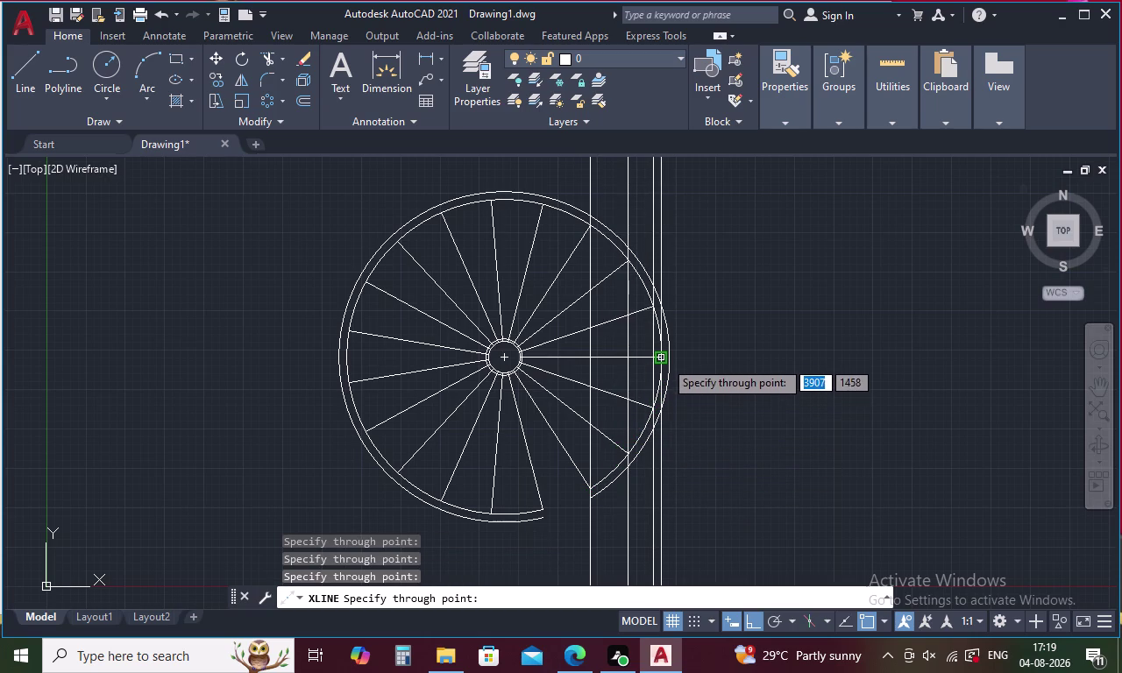
click(666, 357)
key(Escape)
scroll(down, 3)
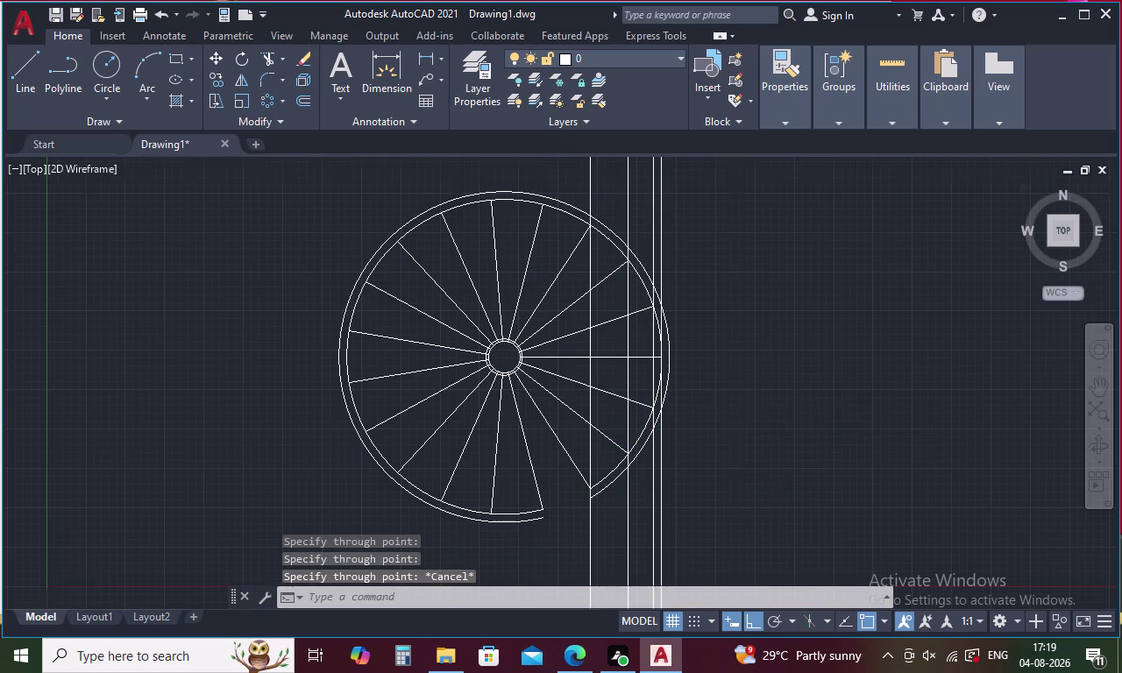
scroll(down, 3)
middle_drag(744, 298, 738, 331)
scroll(up, 3)
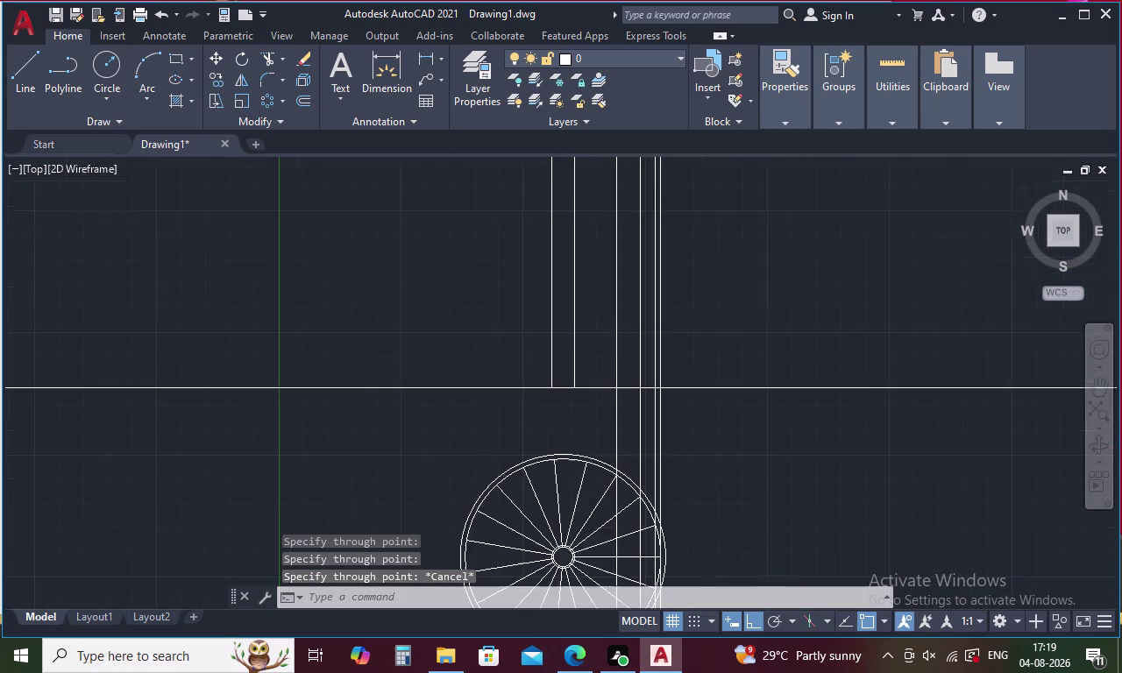
scroll(up, 3)
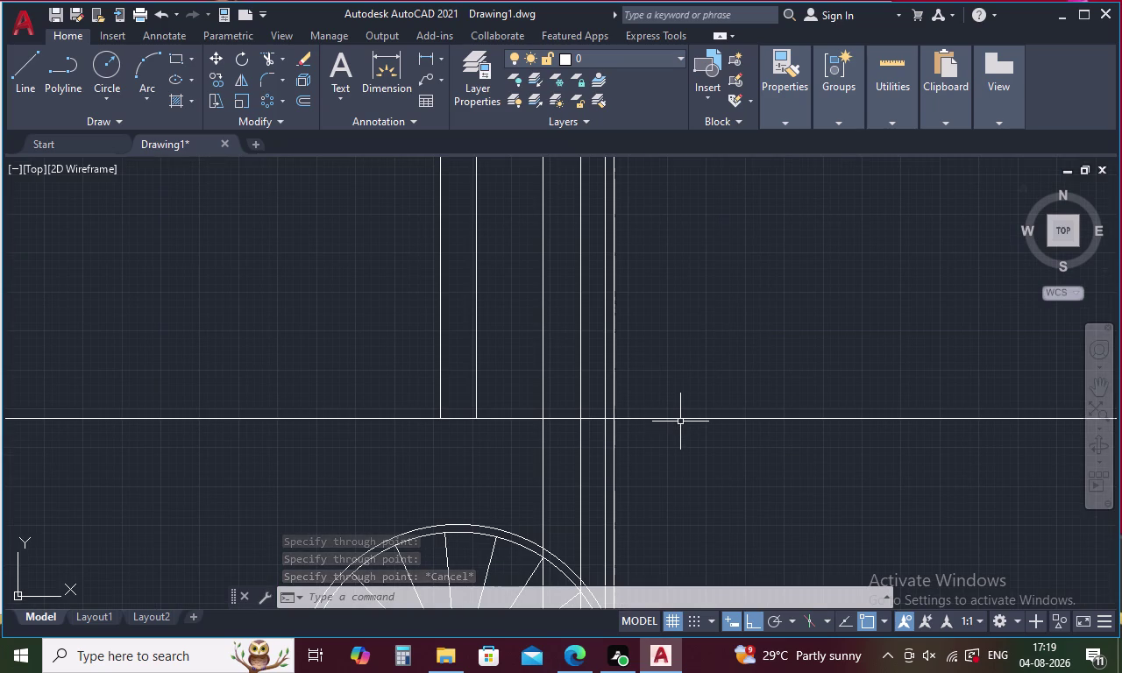
Offset the horizontal line upward four times at 160-unit spacing.
key(o)
key(Return)
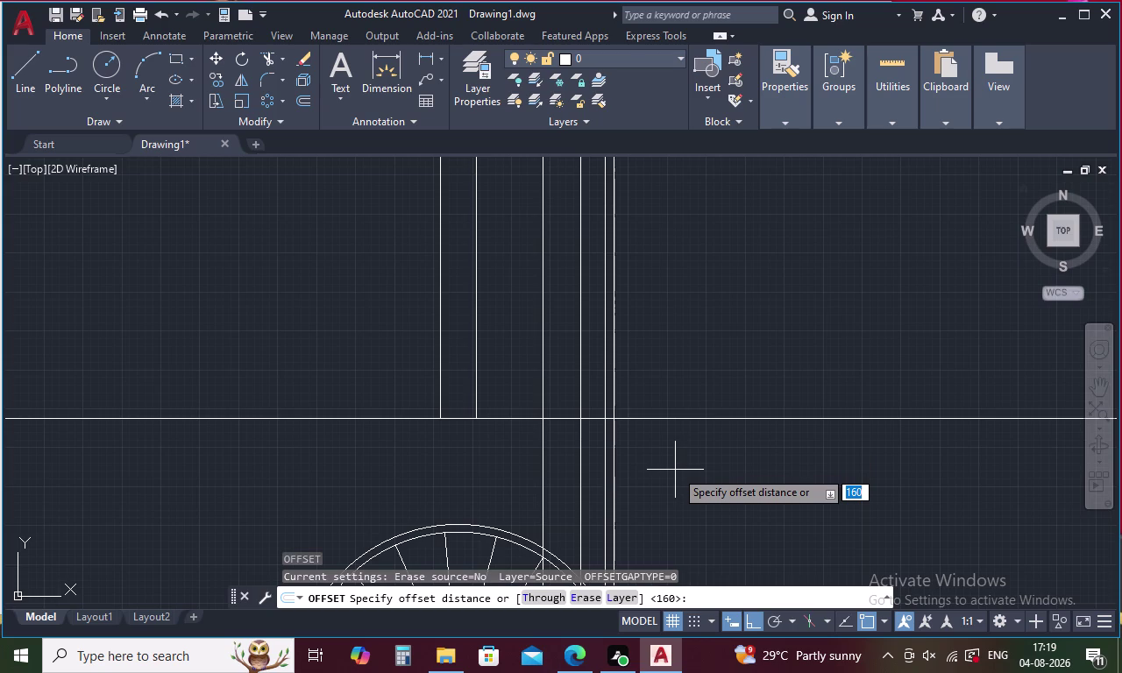
key(1)
text(60)
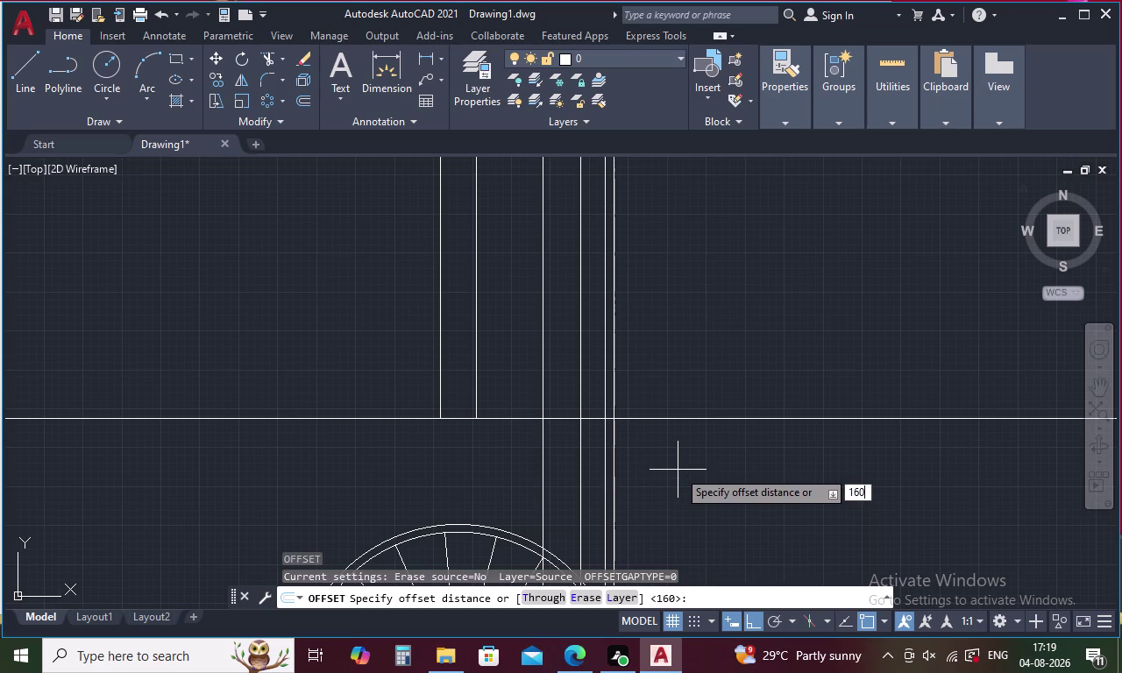
key(space)
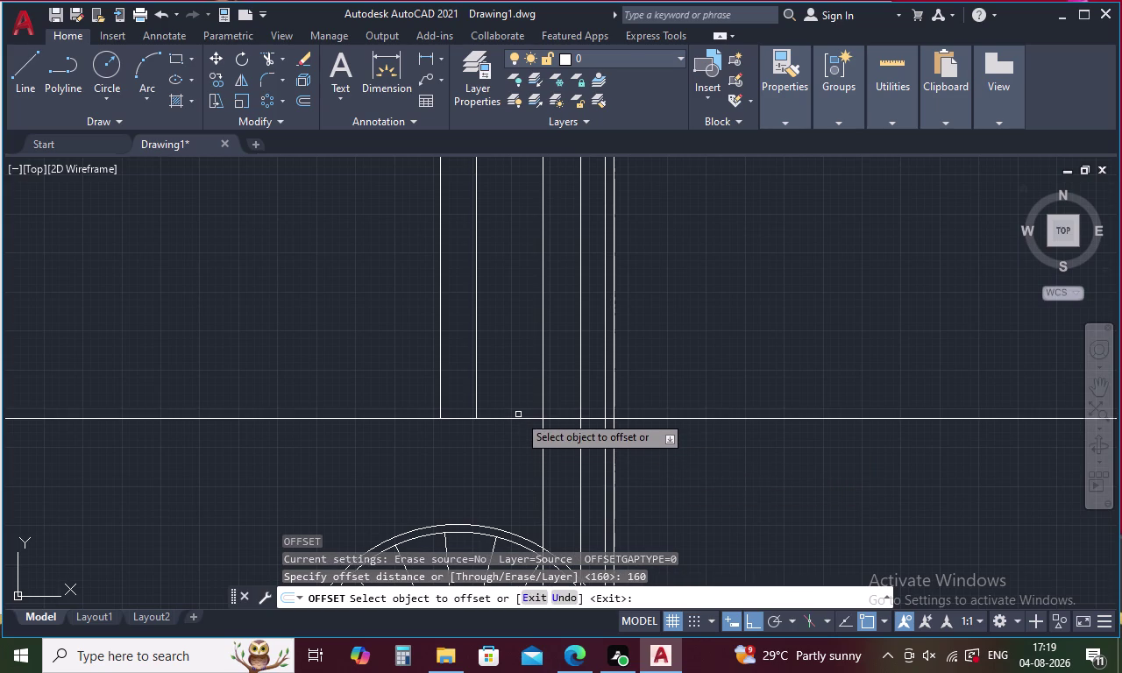
click(521, 419)
click(527, 373)
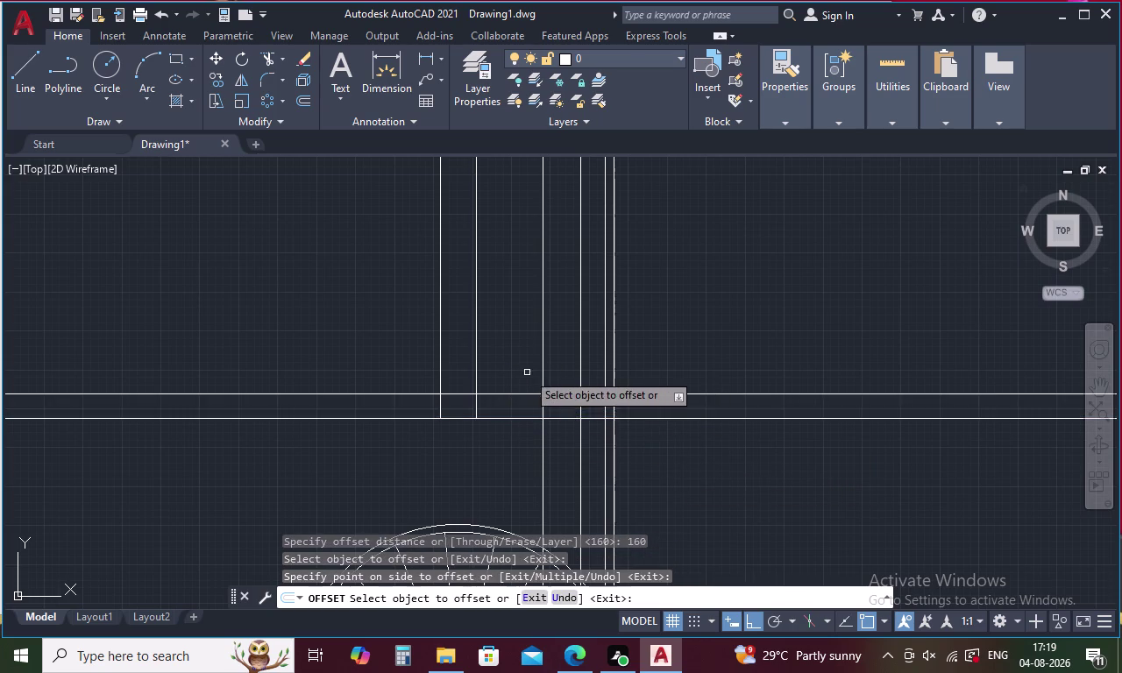
click(522, 397)
click(527, 359)
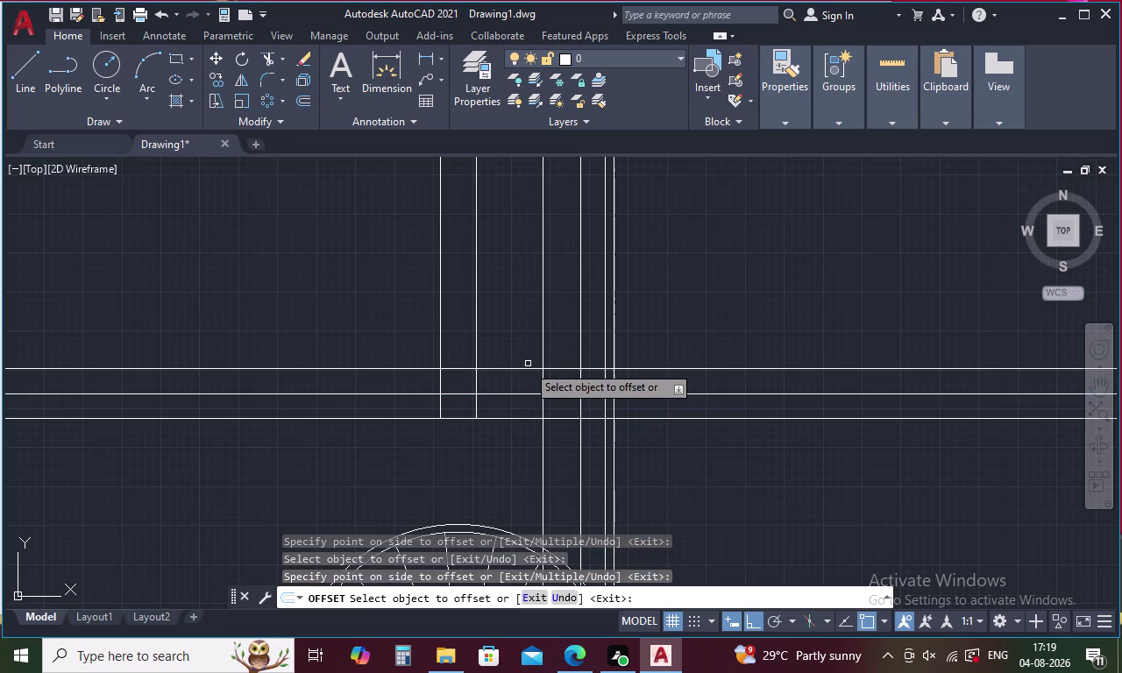
click(525, 371)
click(528, 330)
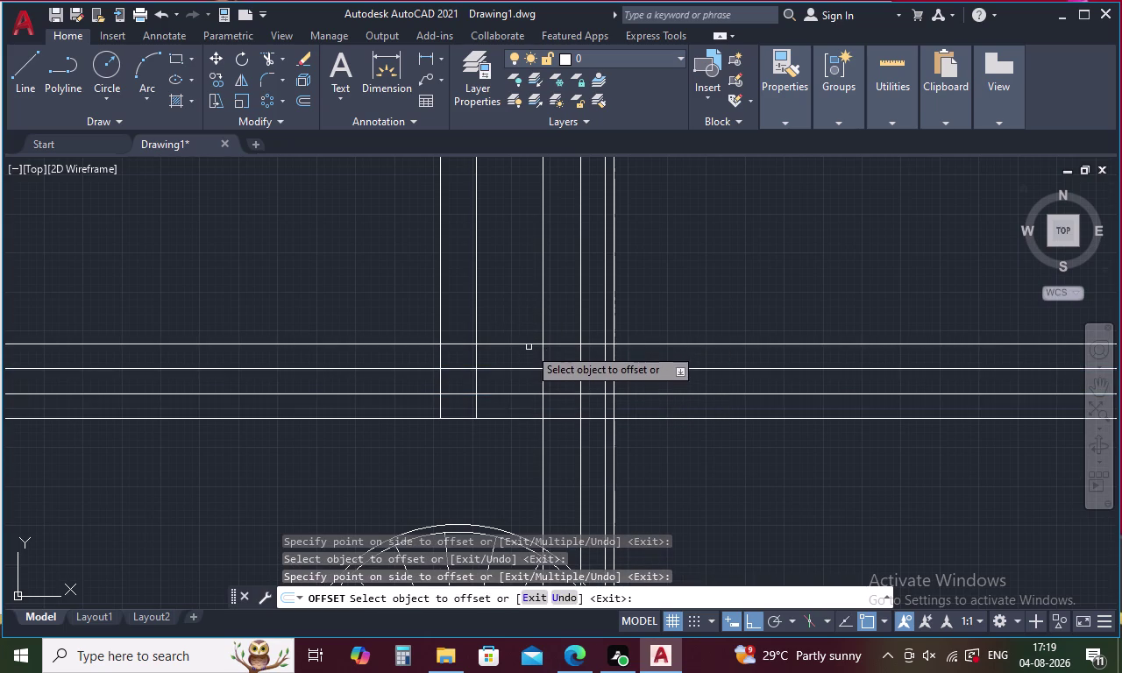
click(530, 344)
click(535, 305)
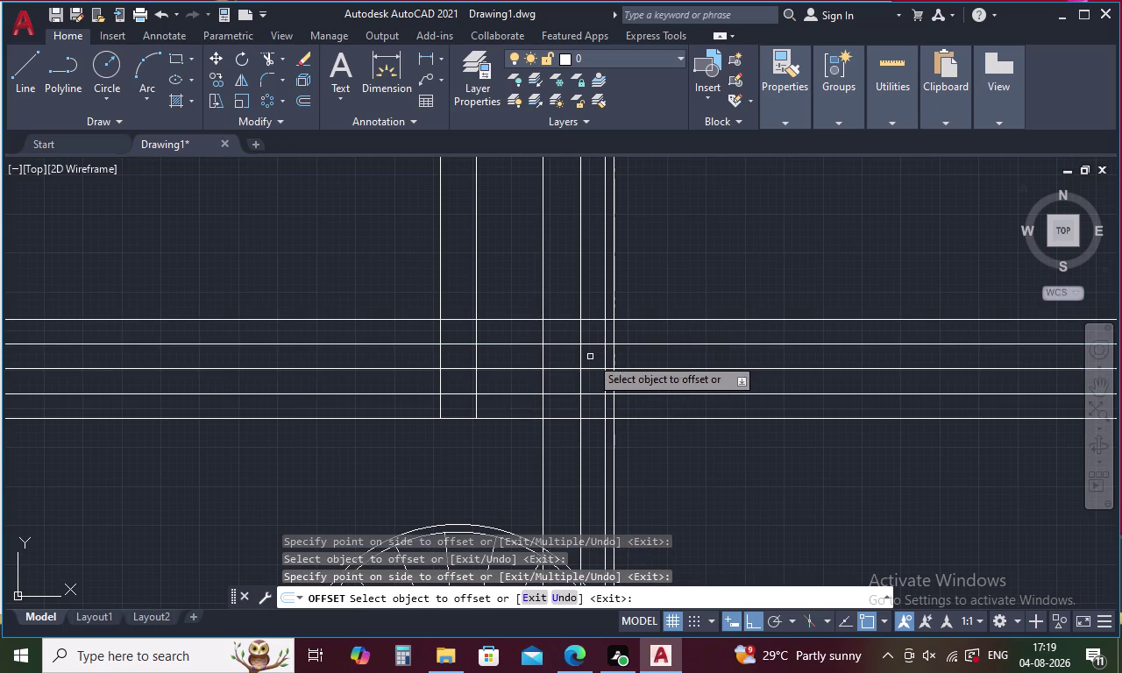
key(Escape)
Trim horizontal segments between the left and middle verticals, undoing one wrong trim.
text(TR)
key(space)
key(space)
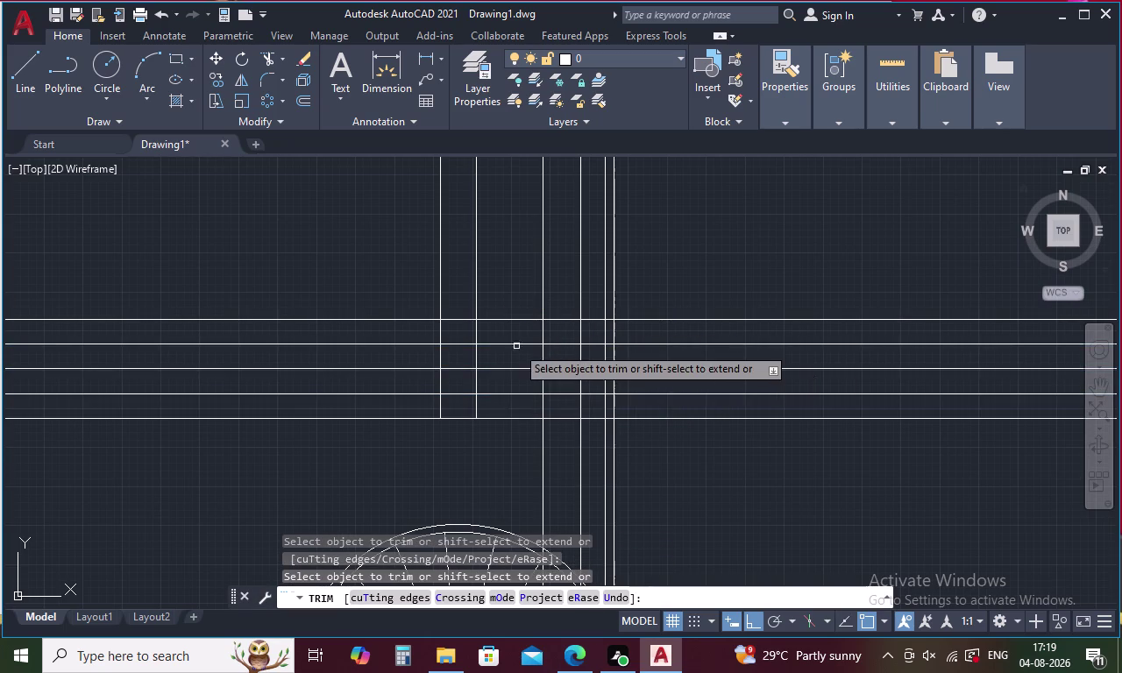
drag(454, 302, 459, 396)
drag(525, 300, 514, 335)
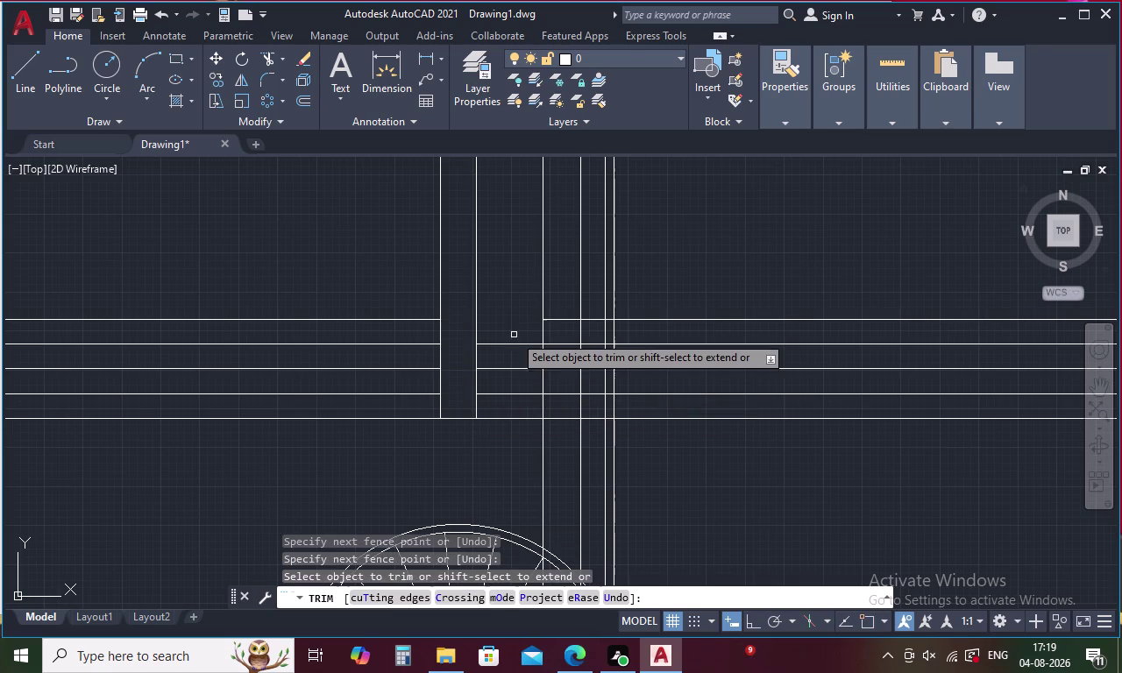
key(ctrl+z)
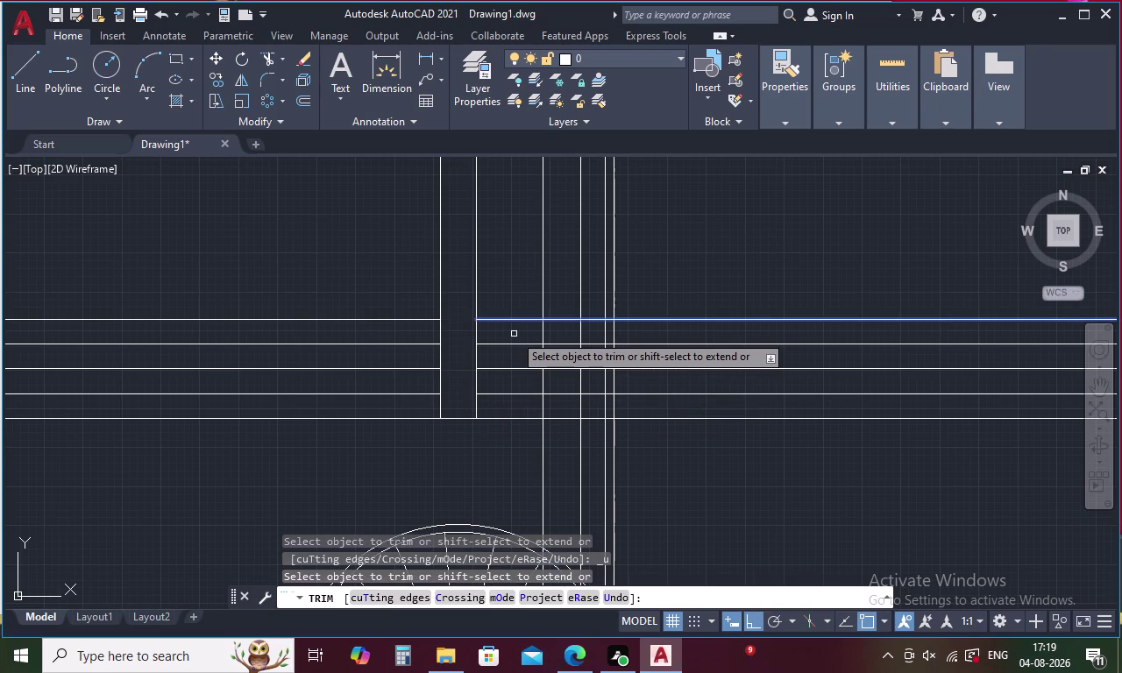
click(565, 393)
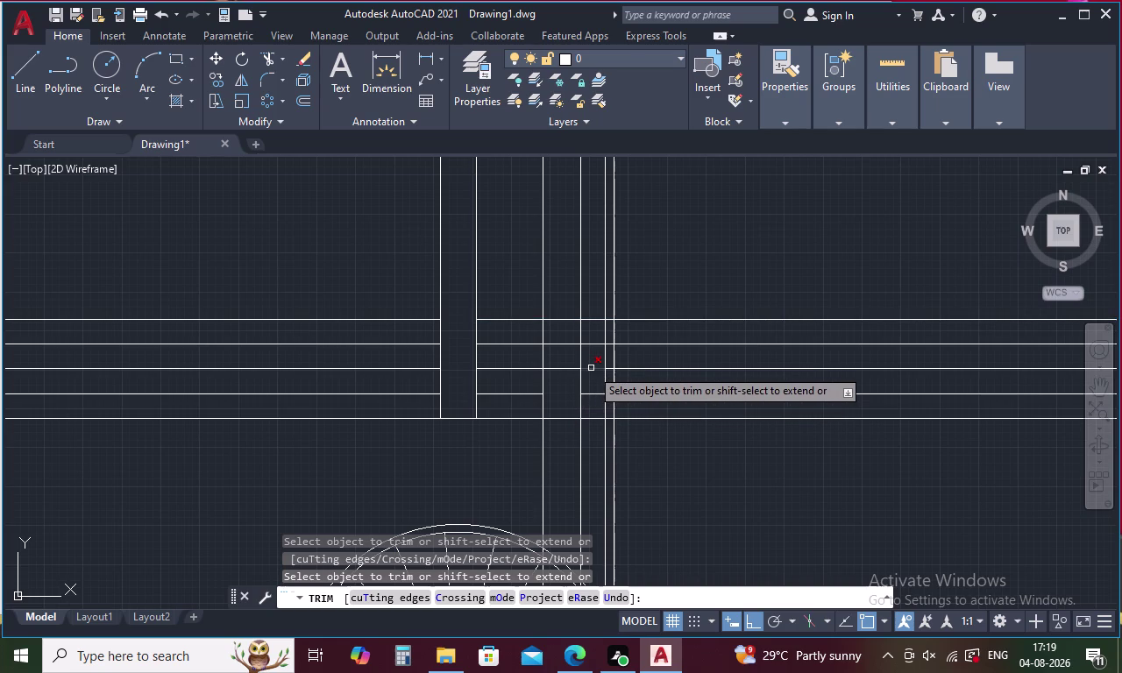
click(591, 368)
Trim another horizontal segment, the top line's right end, and the upper vertical segments.
scroll(up, 3)
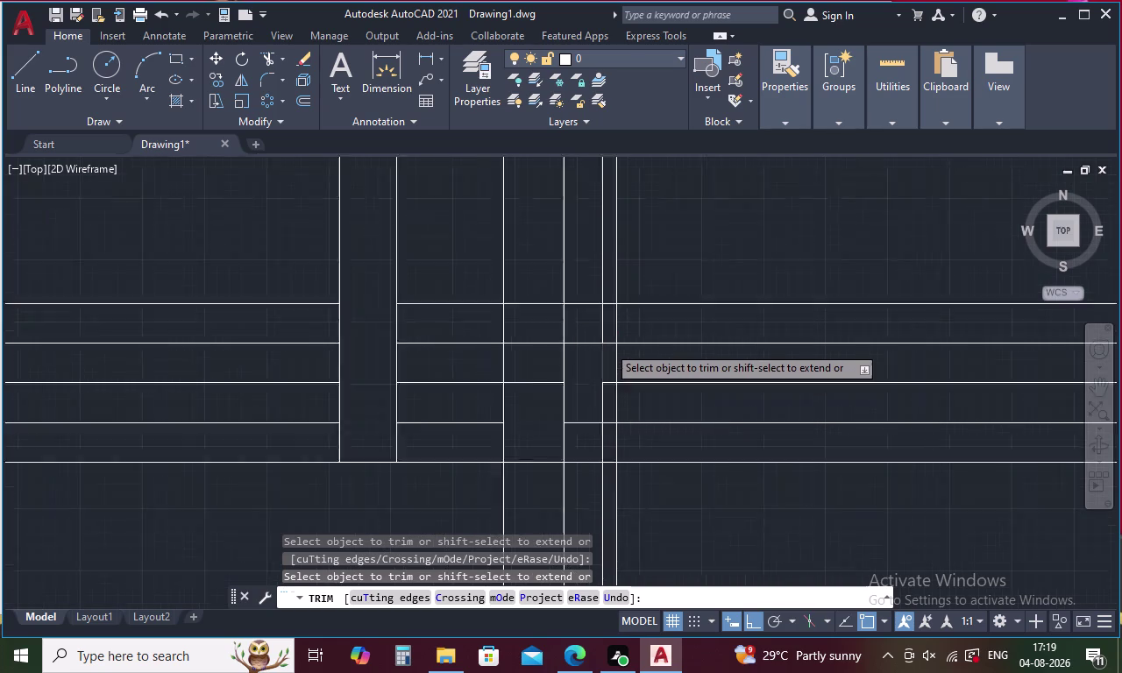
scroll(up, 3)
click(611, 341)
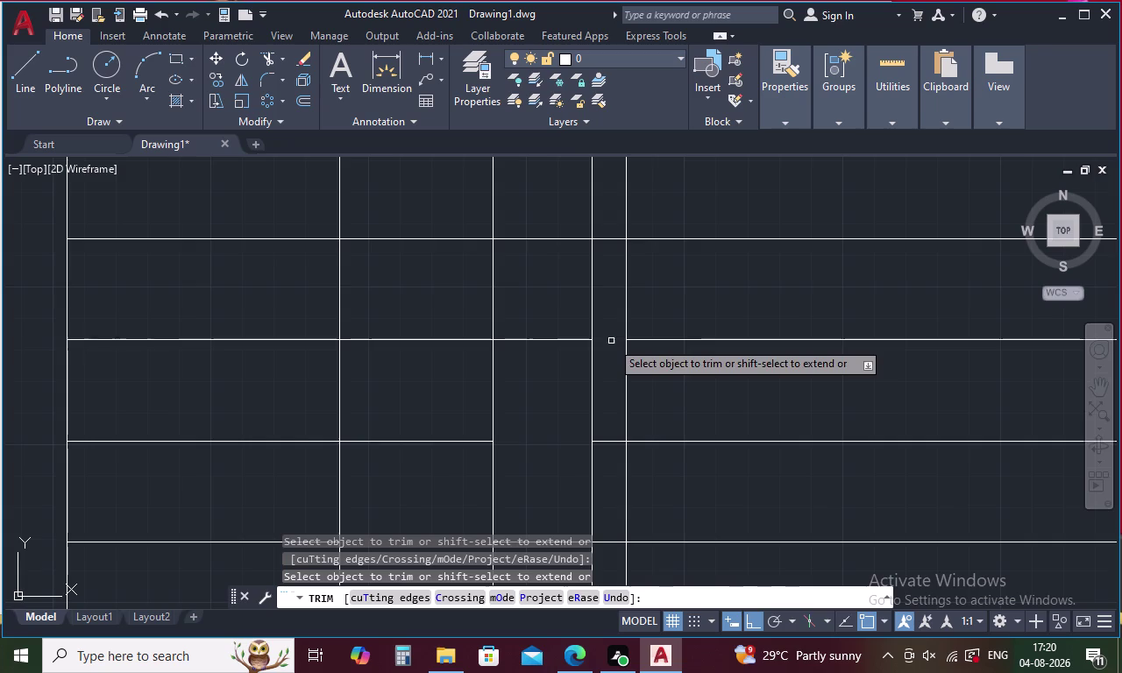
click(669, 240)
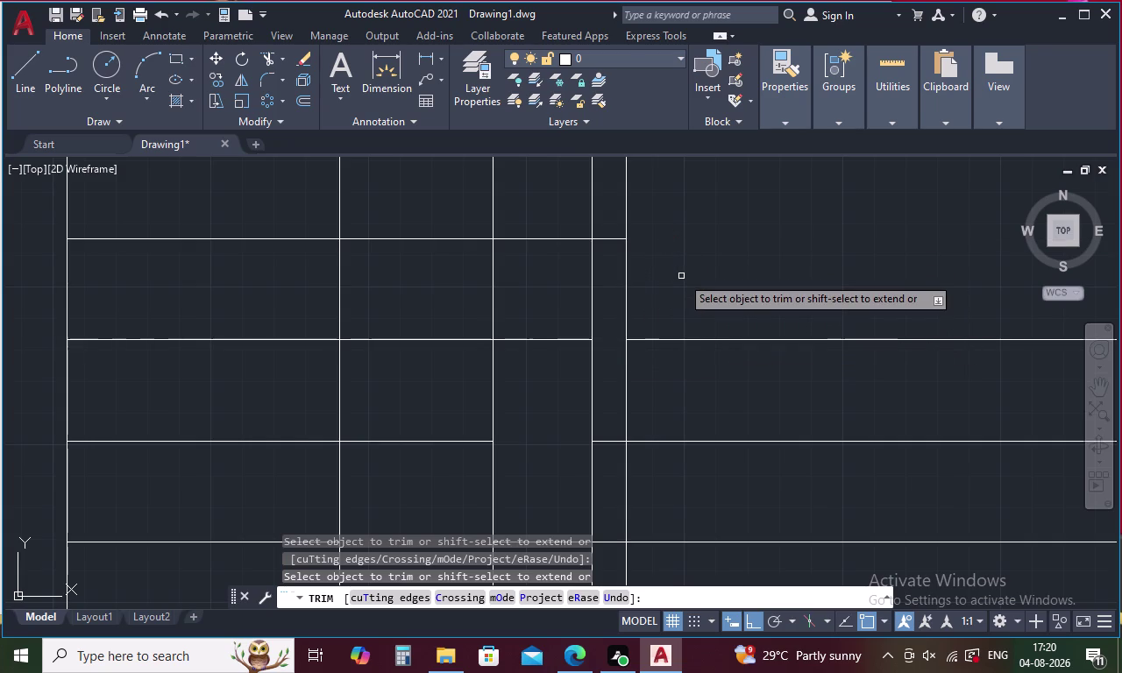
middle_drag(681, 276, 744, 413)
drag(739, 278, 472, 270)
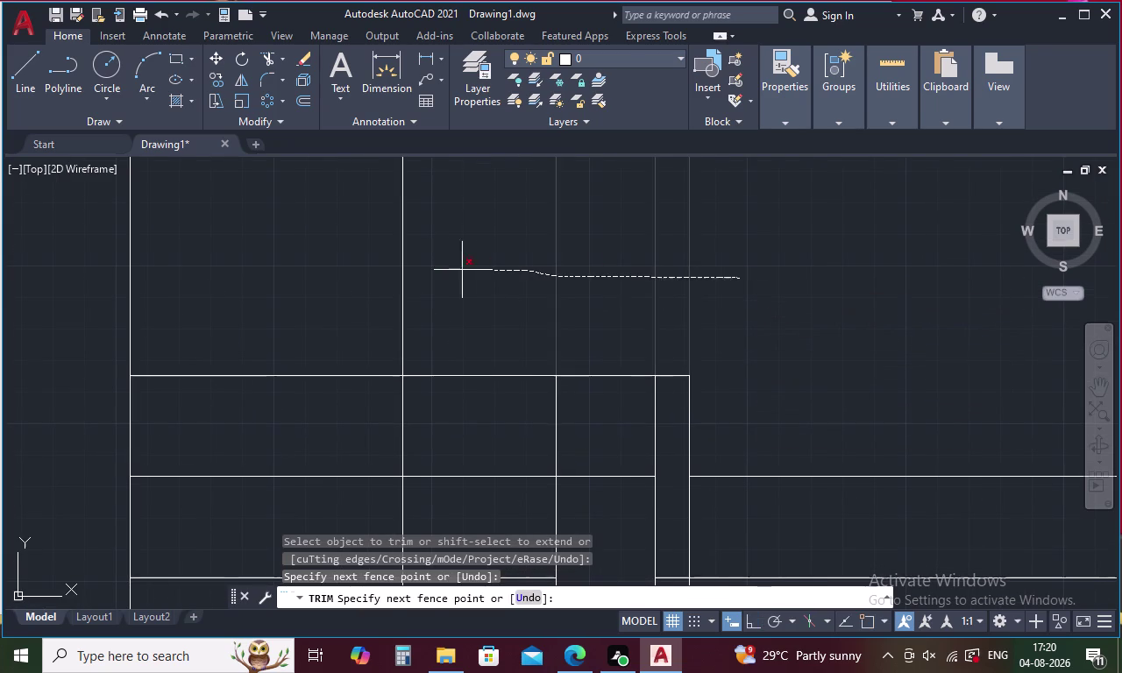
drag(471, 270, 374, 270)
scroll(down, 3)
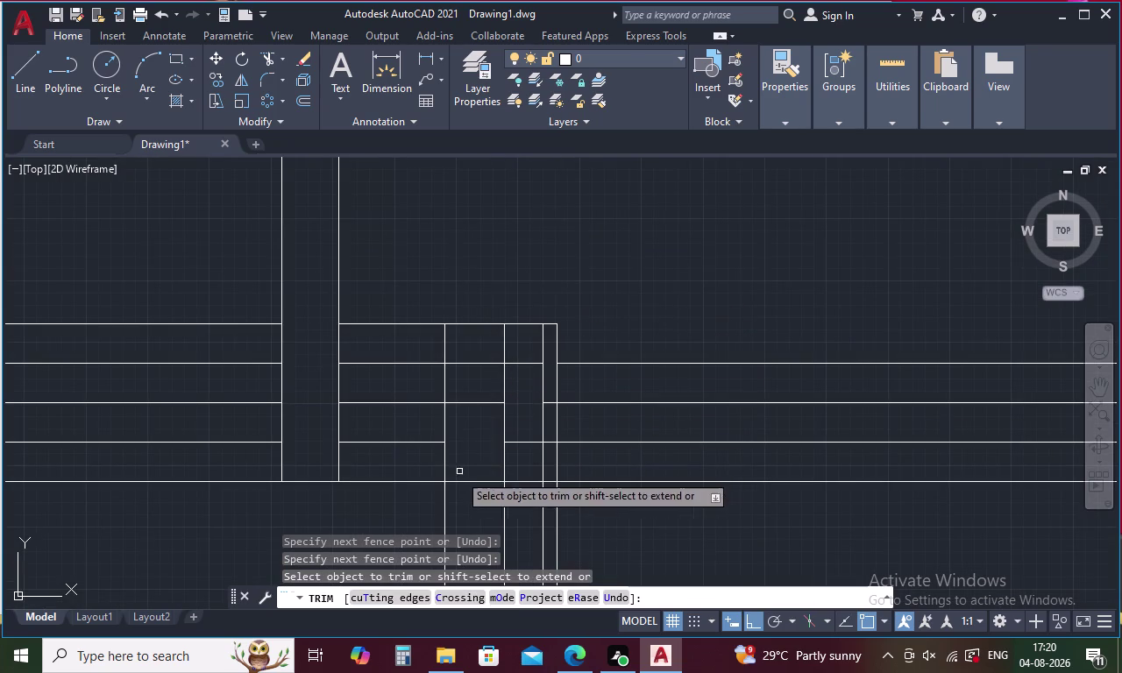